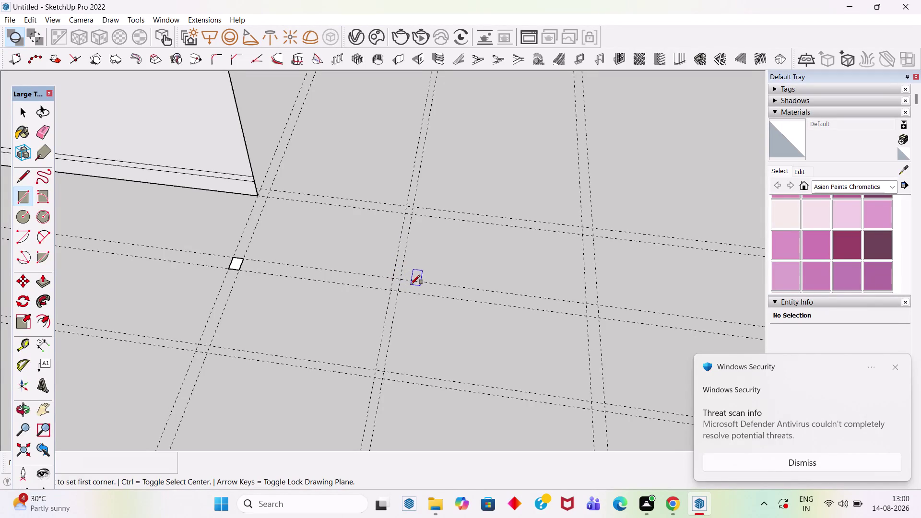
Draw three connected thin rectangles: across from the face corner, down, then across again.
click(262, 188)
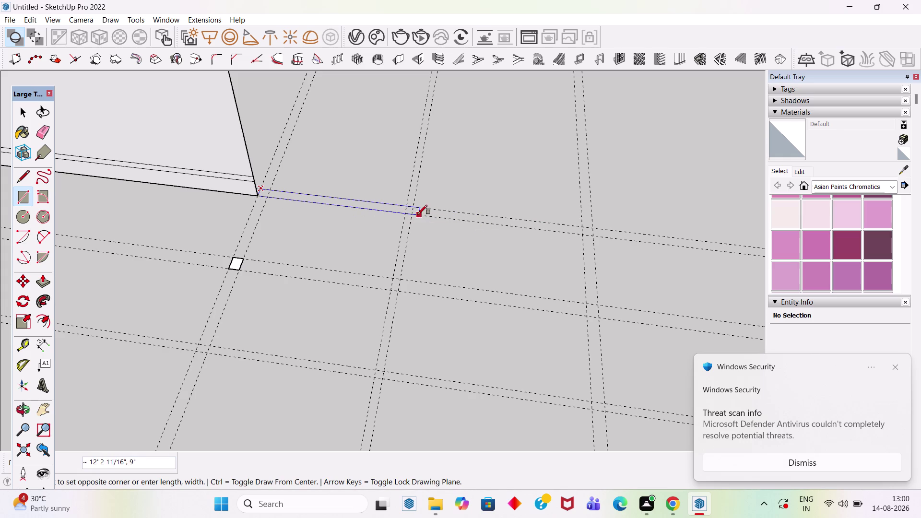
click(413, 213)
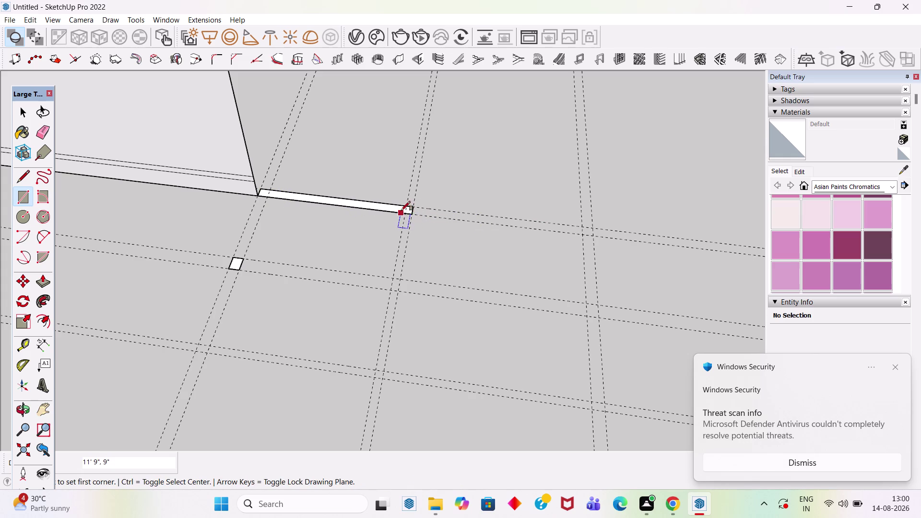
click(404, 212)
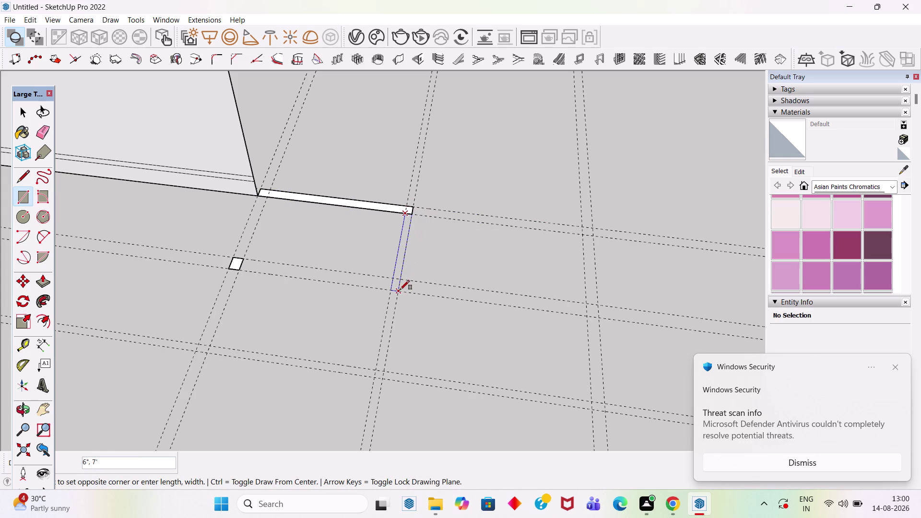
click(400, 290)
click(399, 288)
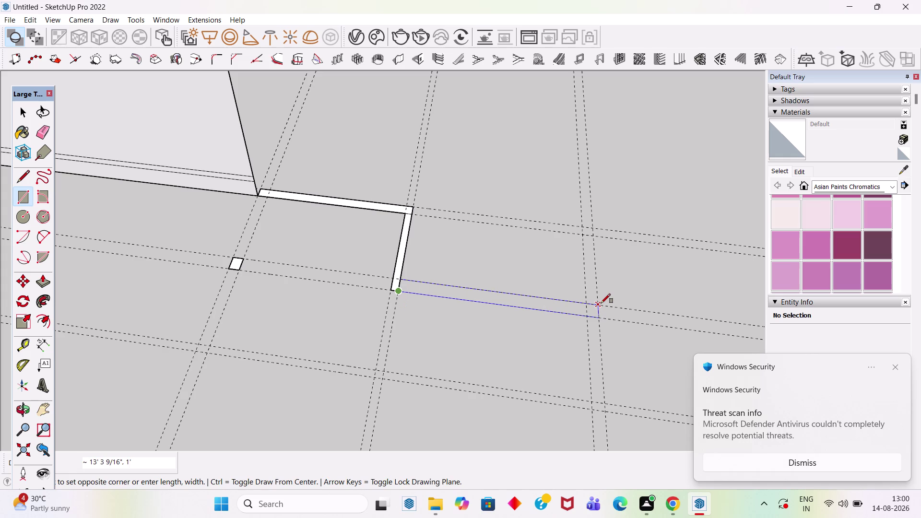
click(601, 304)
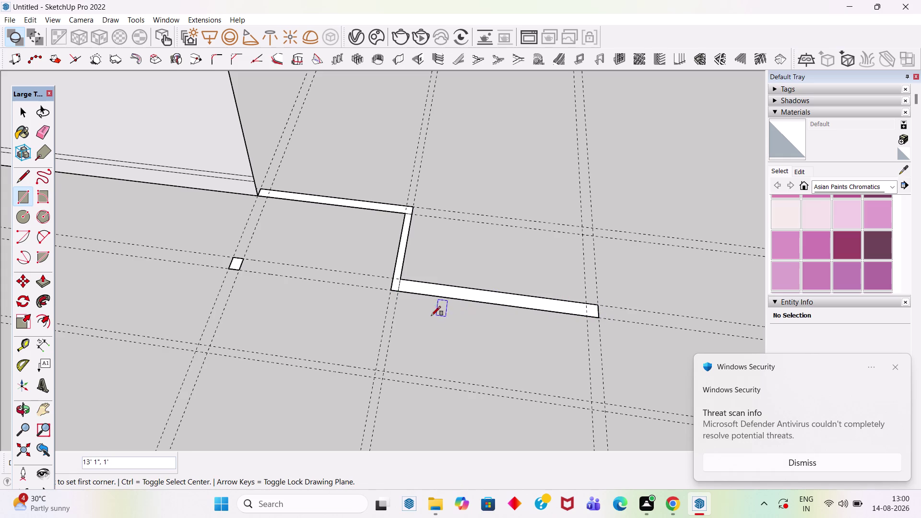
Zoom to review the stepped strips and leave the Rectangle tool.
scroll(down, 3)
scroll(down, 3)
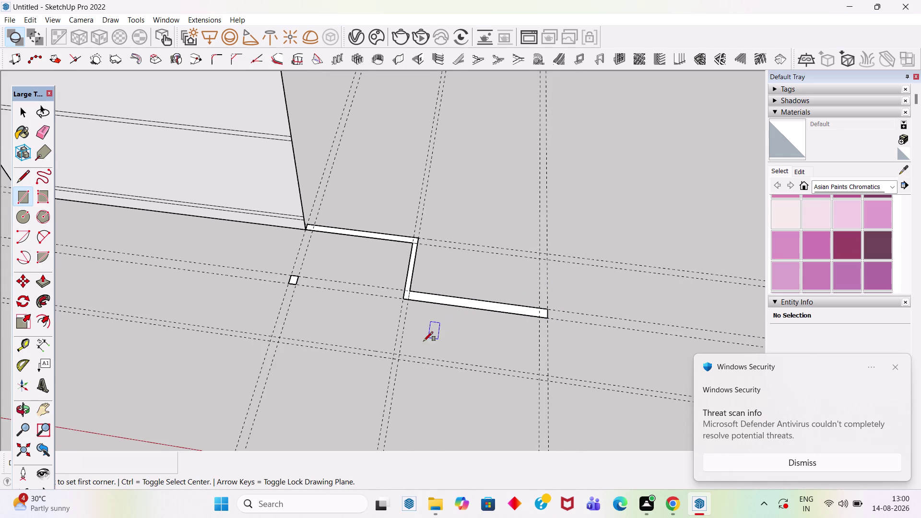
scroll(down, 3)
scroll(up, 3)
scroll(up, 3)
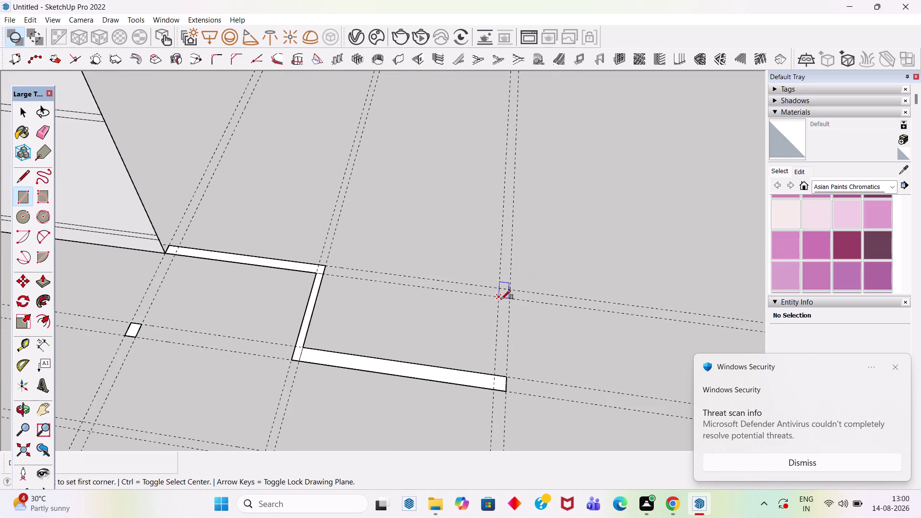
key(space)
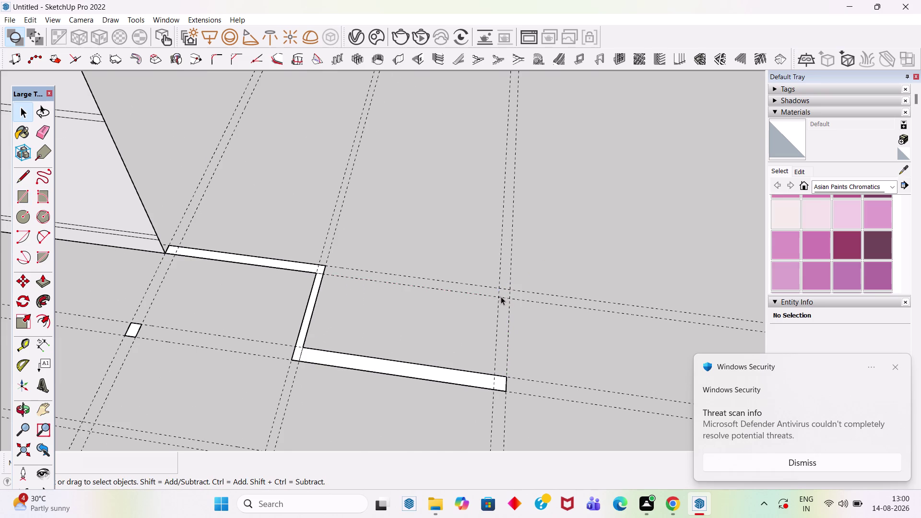
scroll(down, 3)
scroll(down, 3)
key(t)
scroll(down, 3)
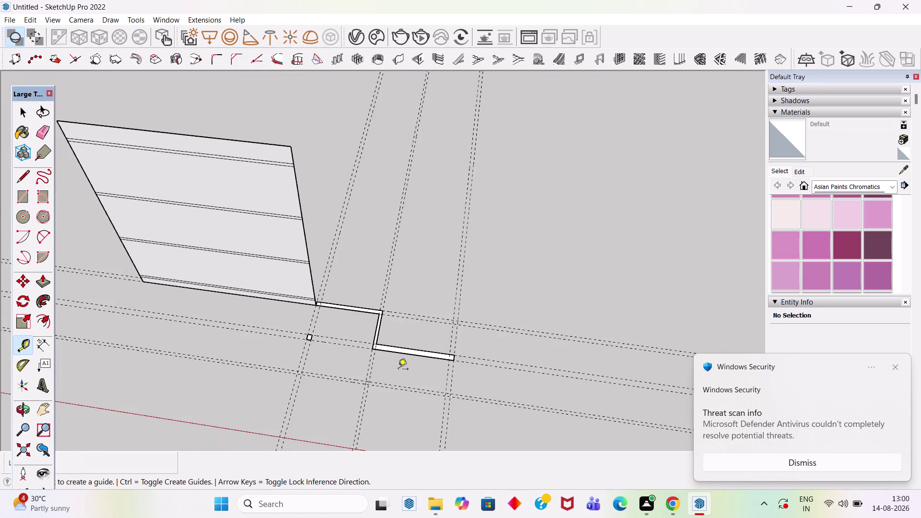
Add a guide 13' off the strip edge and another 6" beyond it.
scroll(up, 3)
drag(331, 323, 332, 318)
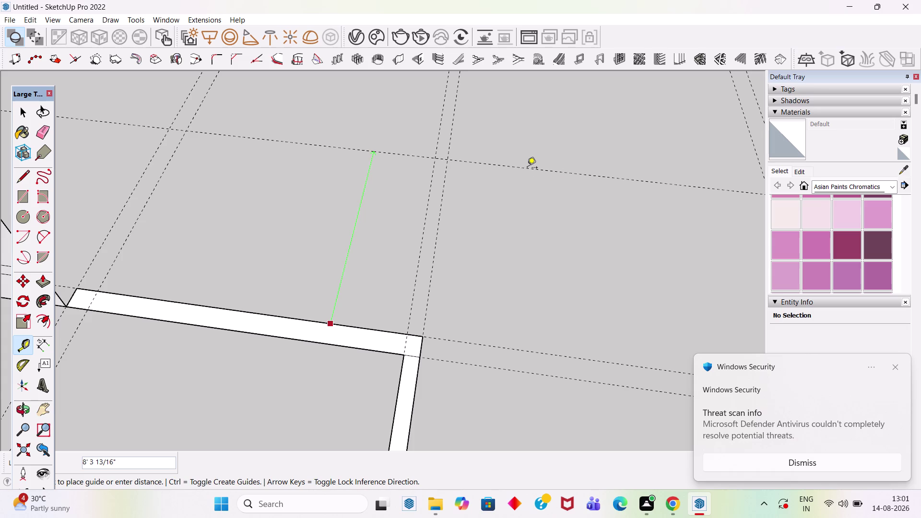
text(13')
key(Return)
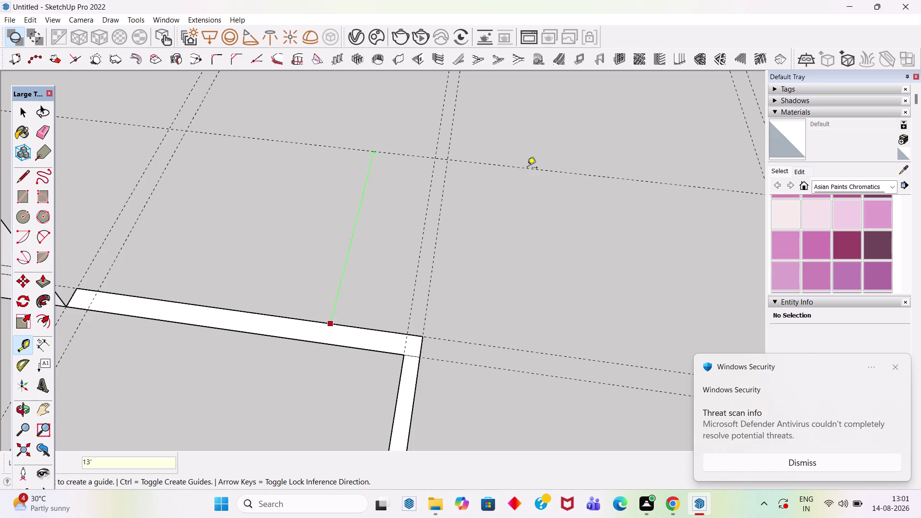
scroll(down, 3)
scroll(up, 3)
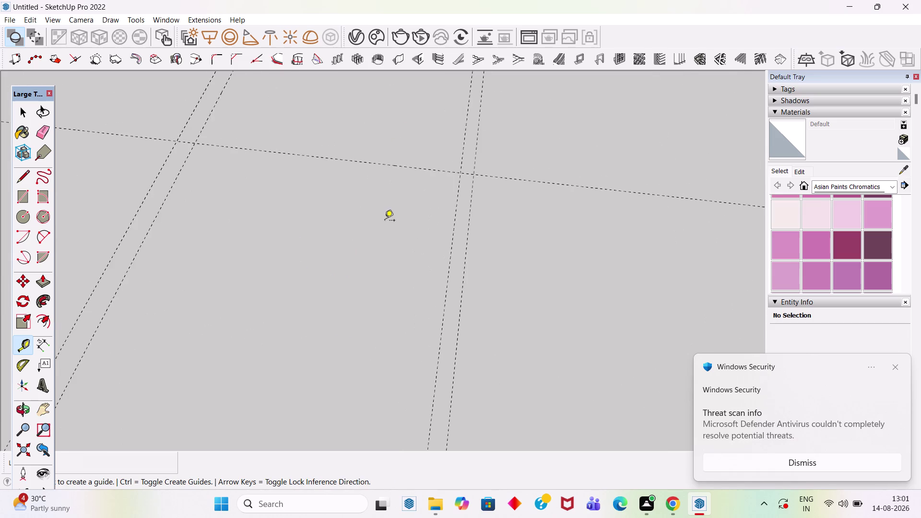
scroll(up, 3)
scroll(down, 3)
click(406, 204)
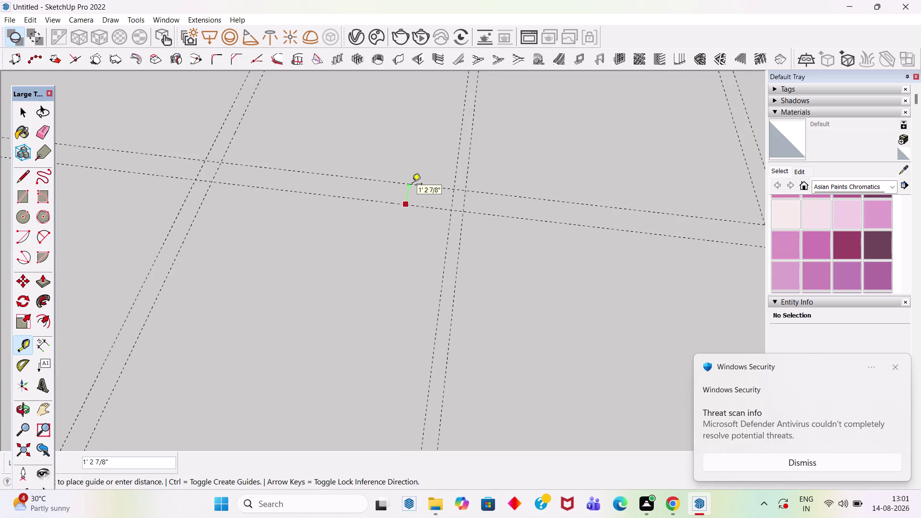
text(6")
key(Return)
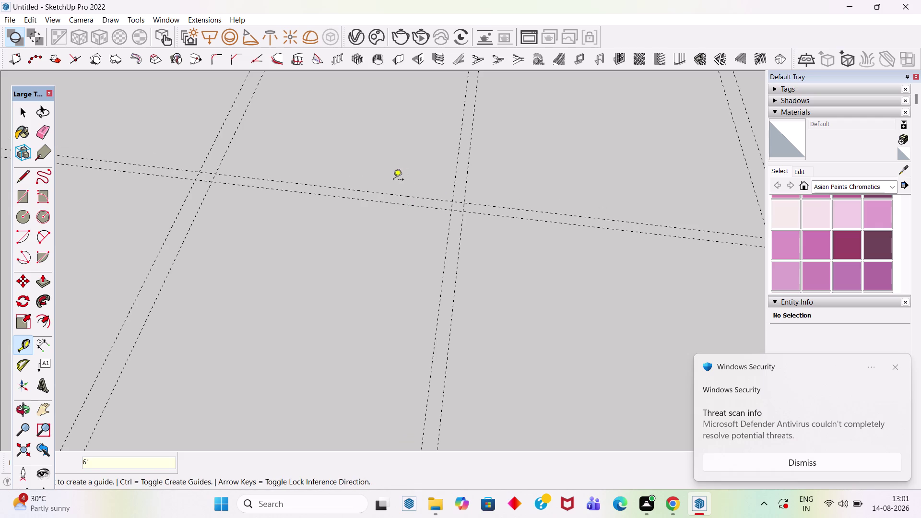
Add guides offset 10' and 9" from the existing guides.
drag(397, 195, 399, 185)
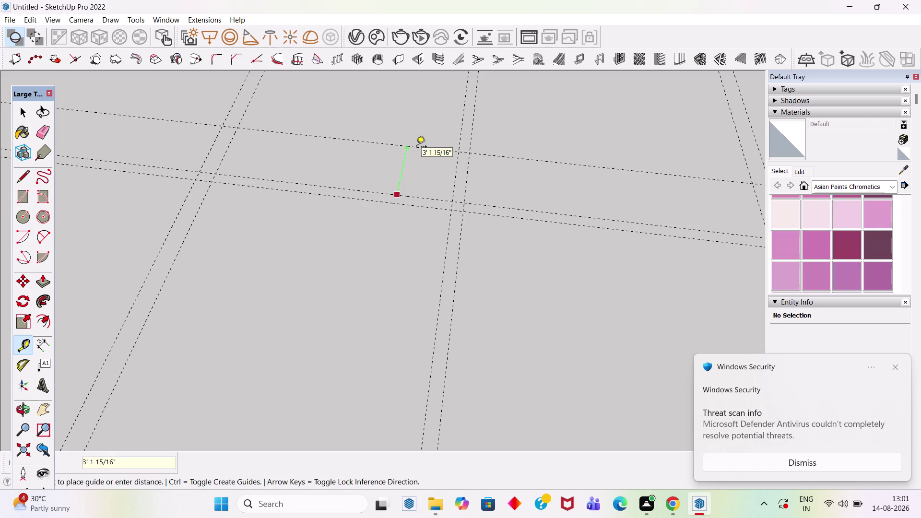
text(10')
key(Return)
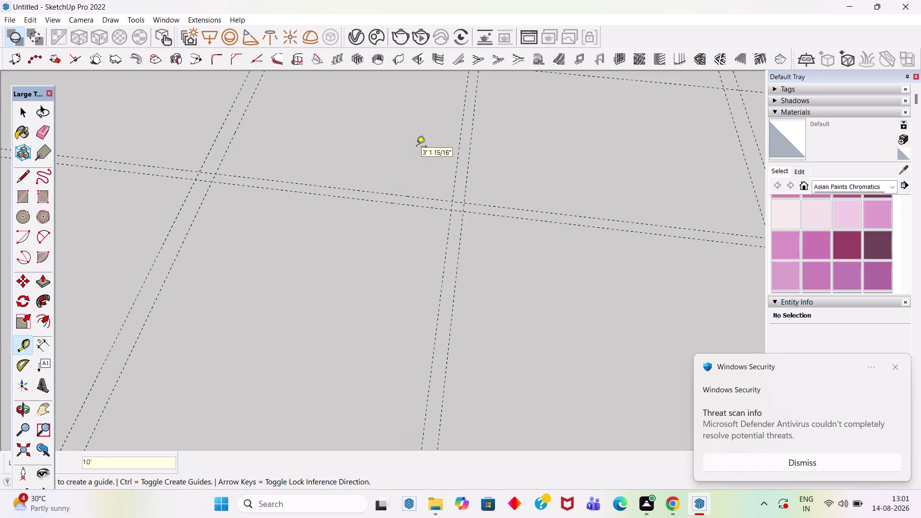
scroll(down, 3)
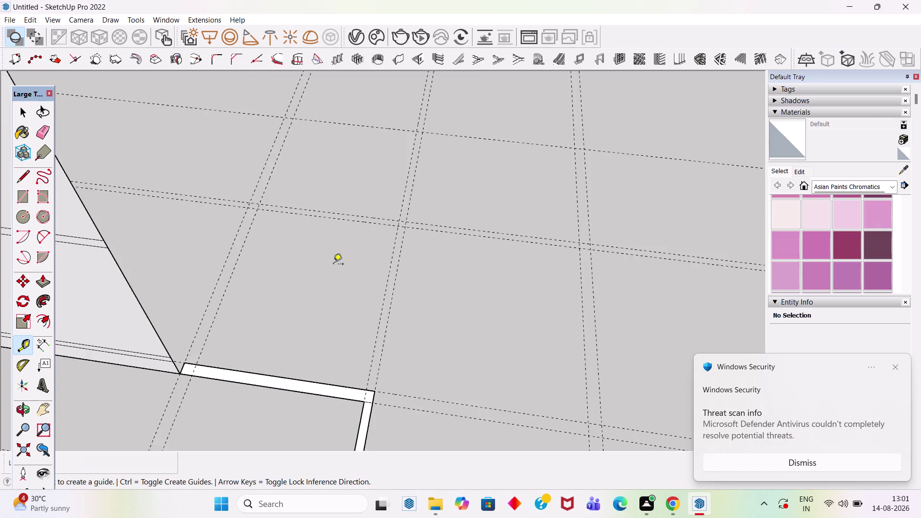
scroll(down, 3)
scroll(up, 3)
click(365, 179)
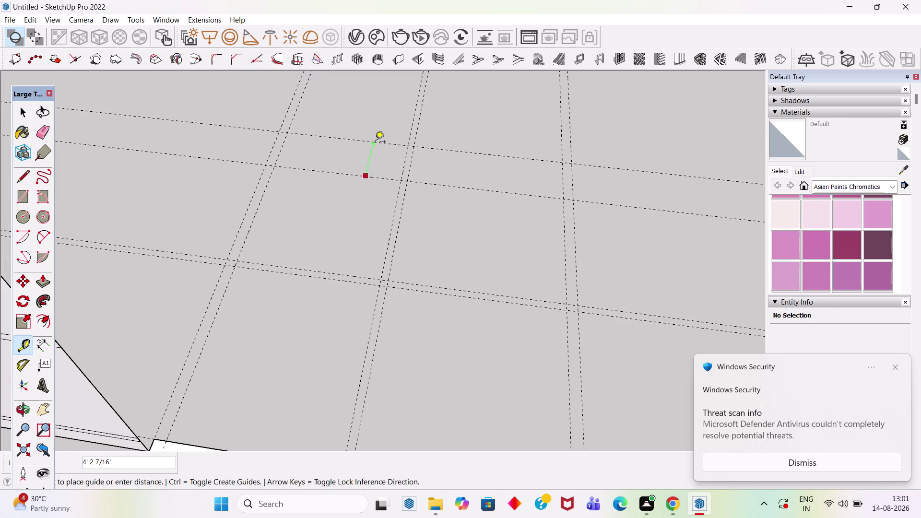
text(9")
key(Return)
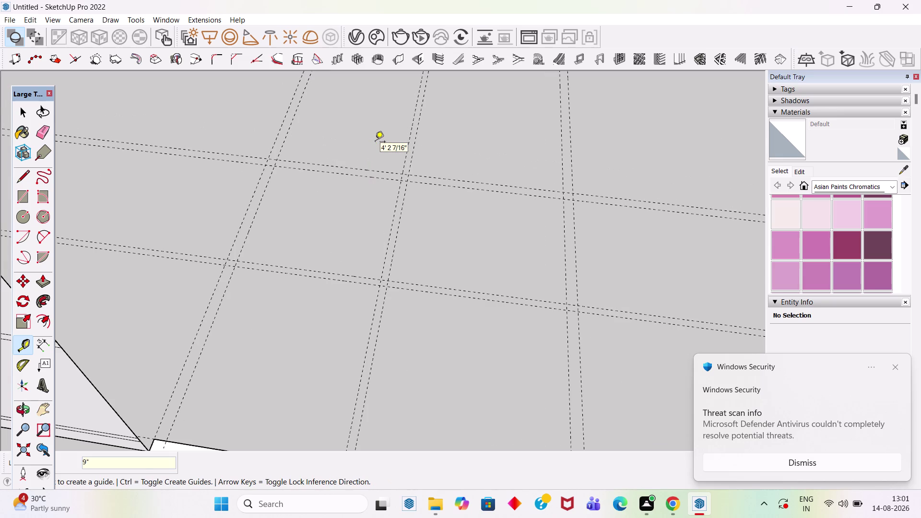
key(space)
scroll(down, 3)
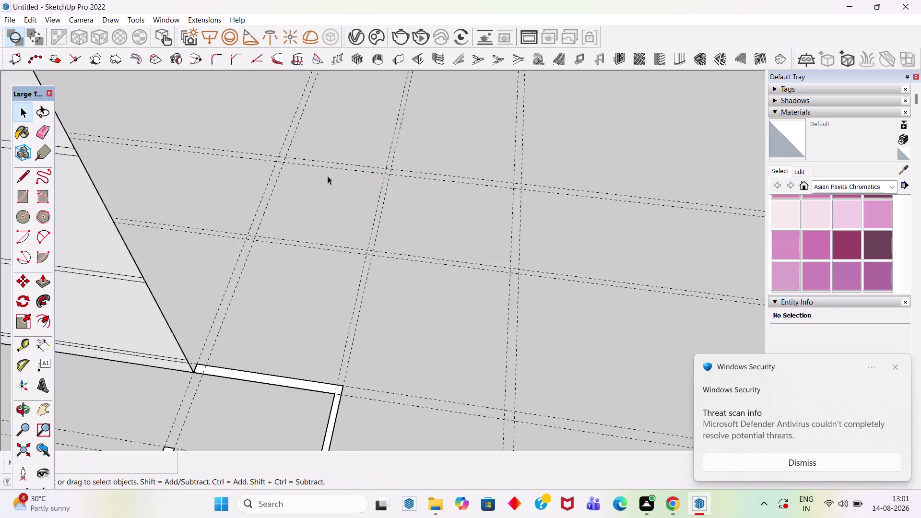
scroll(down, 3)
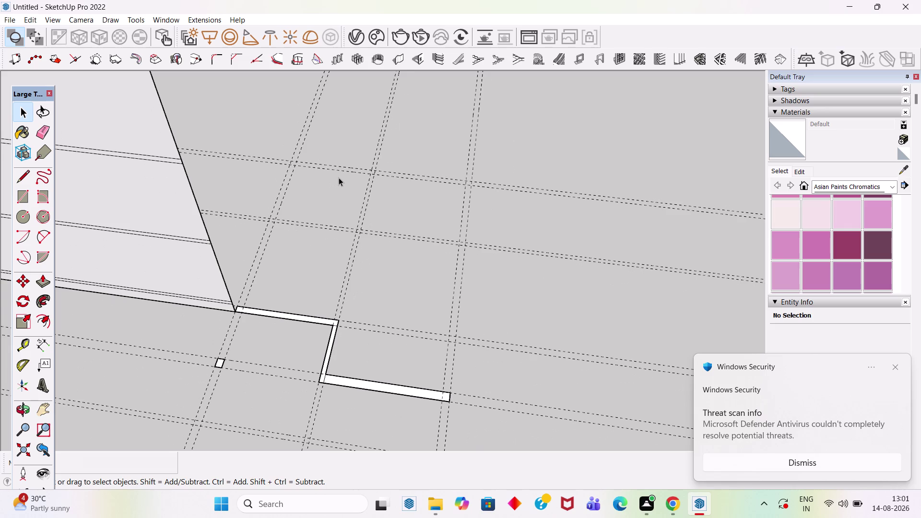
scroll(up, 3)
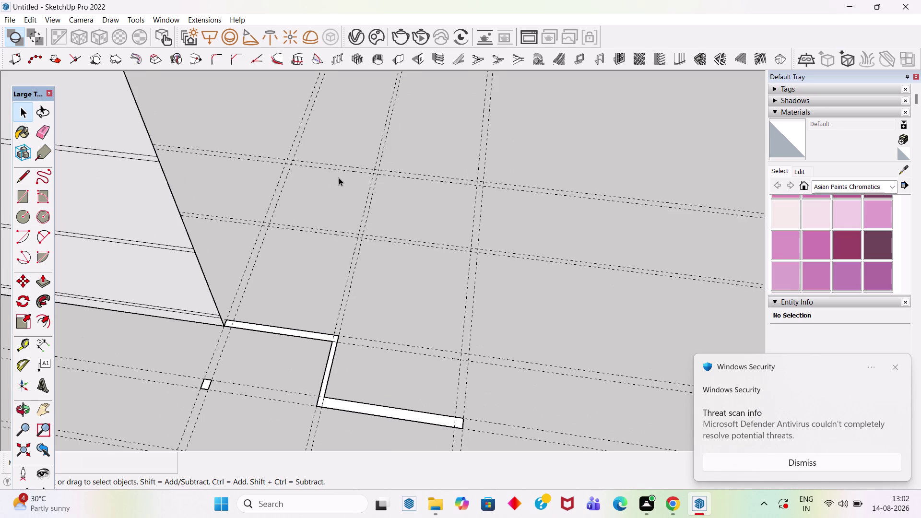
Draw the square room face on the guide grid and a face filling the gap to the wall strip.
key(r)
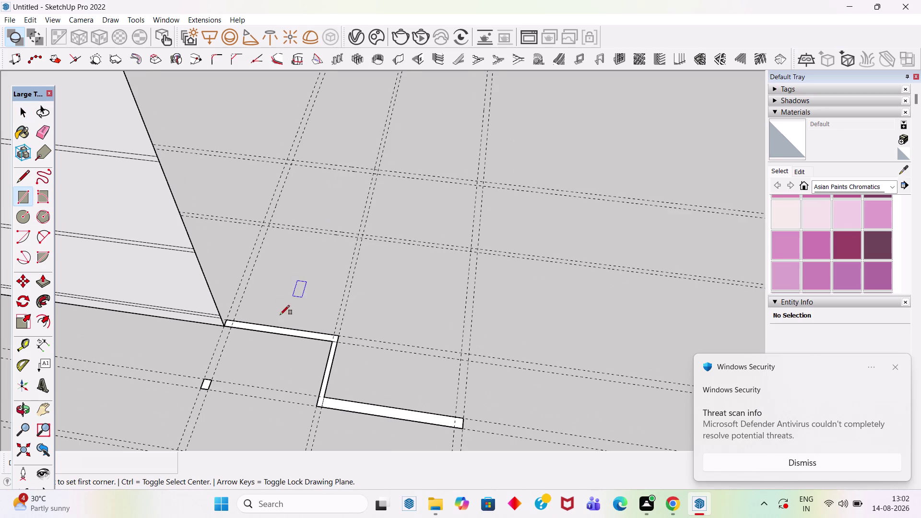
click(228, 318)
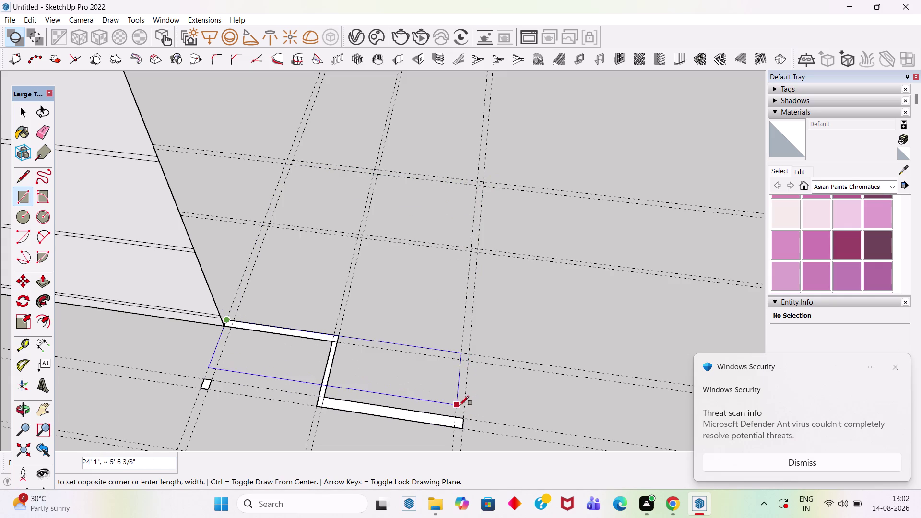
key(Escape)
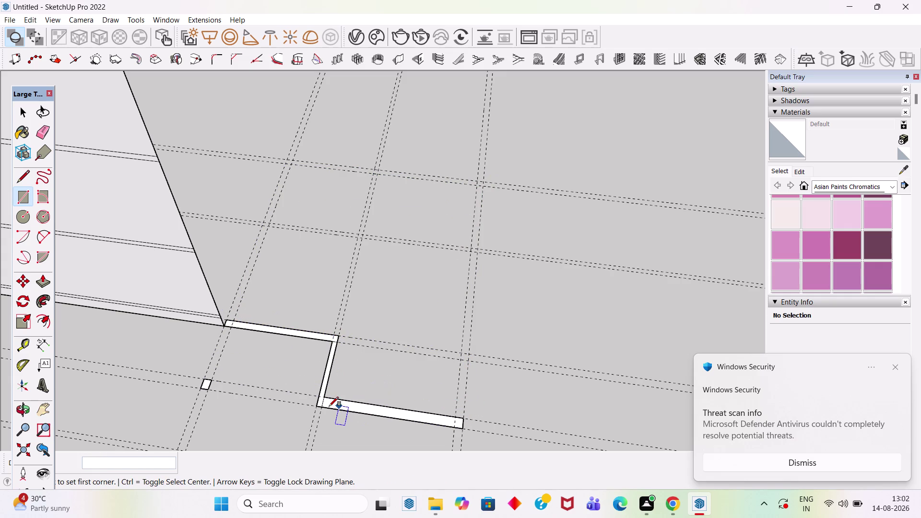
drag(319, 404, 320, 399)
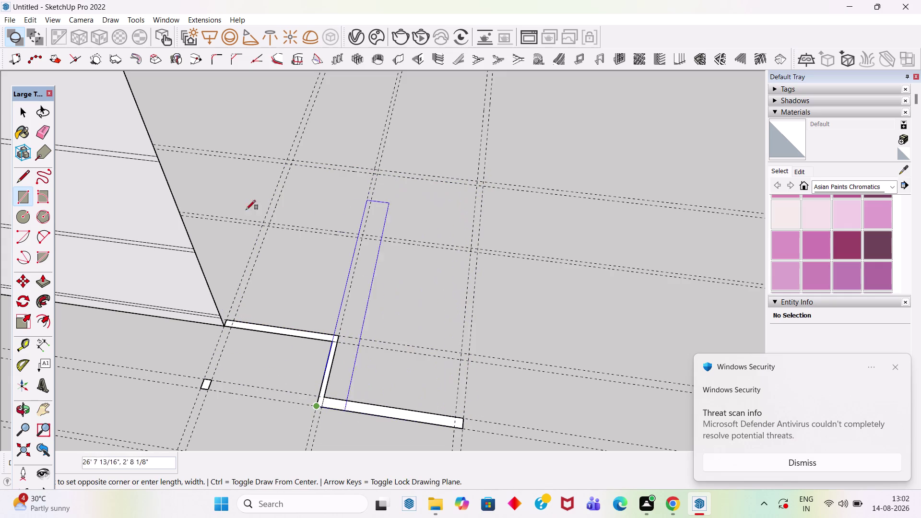
key(Escape)
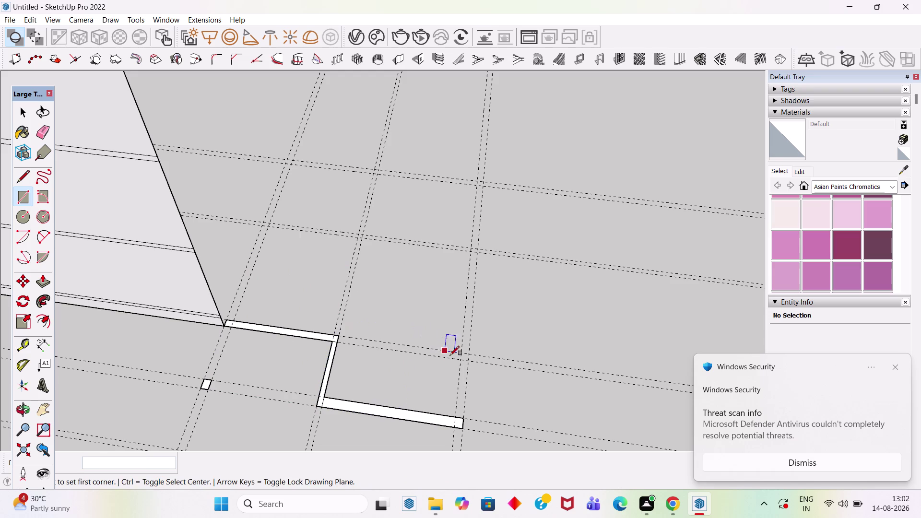
click(470, 361)
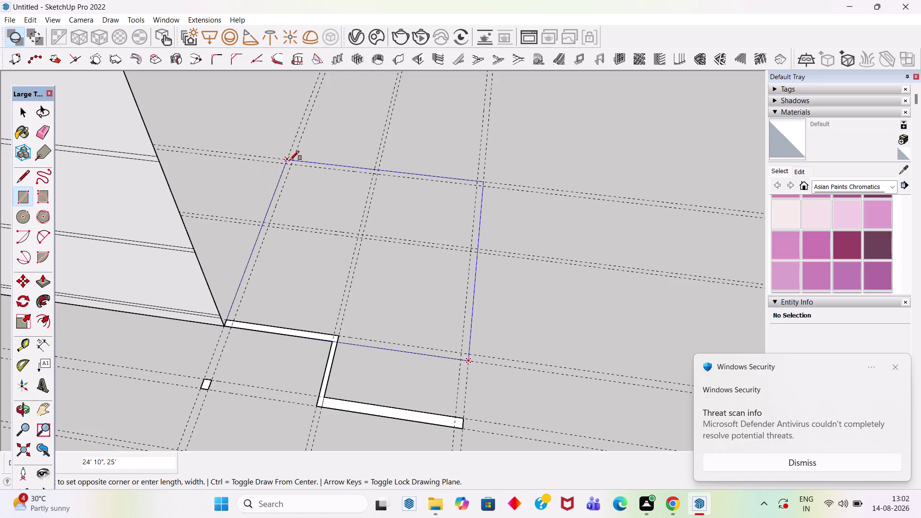
click(287, 160)
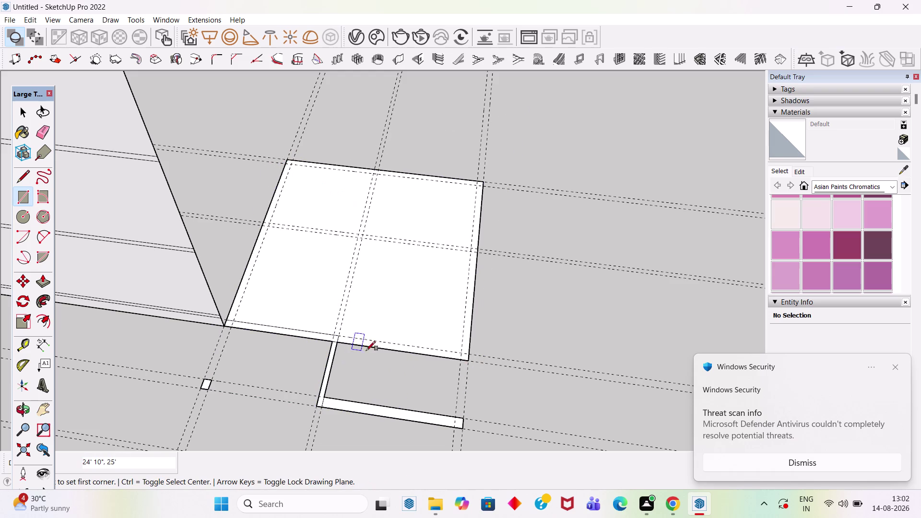
click(465, 418)
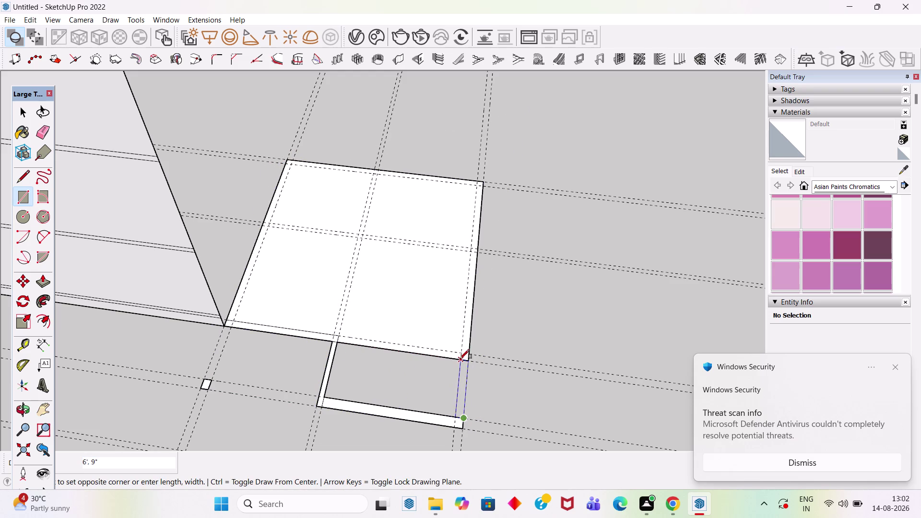
click(460, 359)
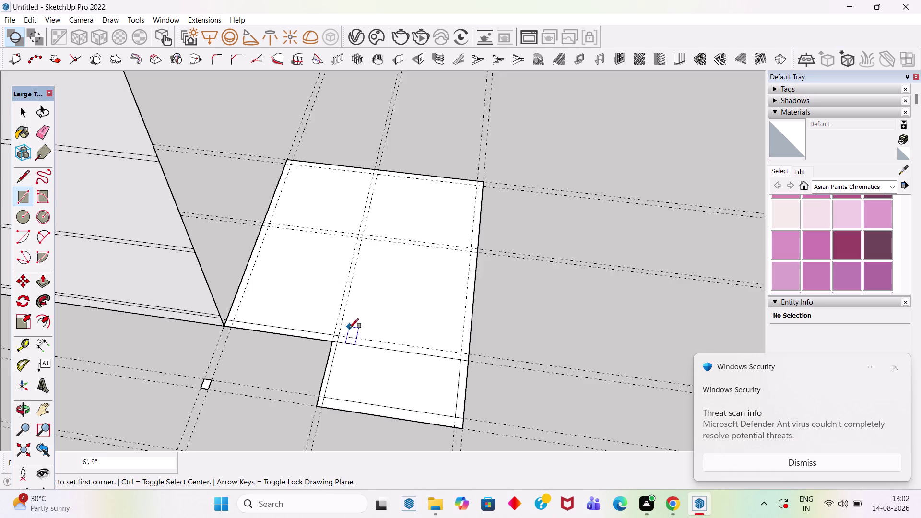
scroll(up, 3)
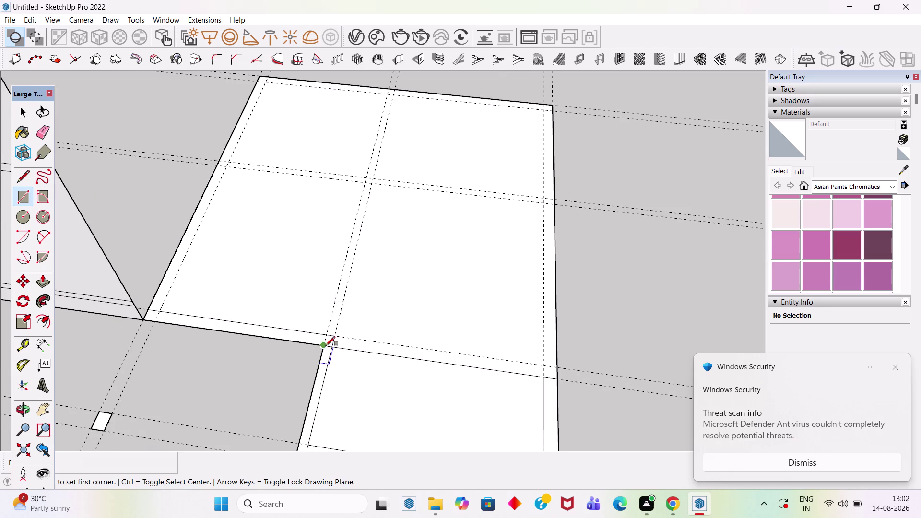
Draw the thin partition rectangle from the room's lower edge to its top edge, then inspect it.
click(323, 346)
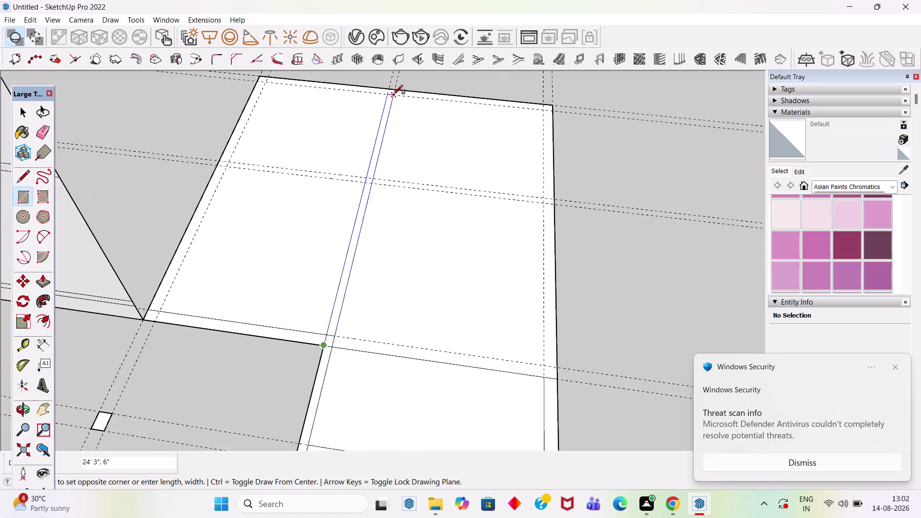
click(395, 89)
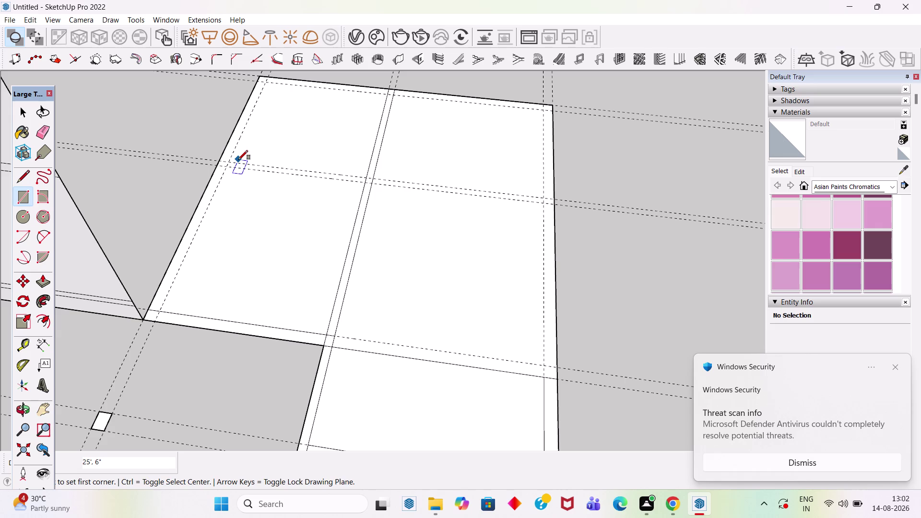
scroll(down, 3)
scroll(up, 3)
middle_drag(404, 170, 406, 223)
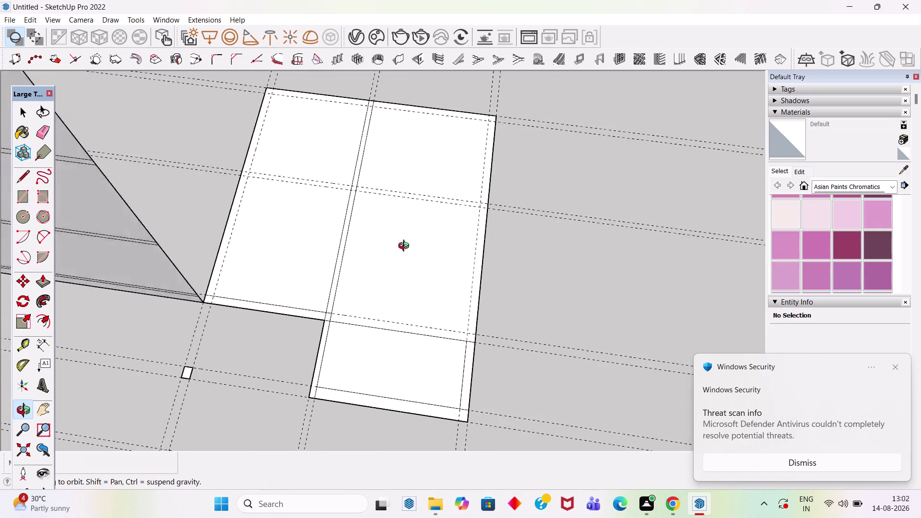
middle_drag(406, 223, 407, 257)
scroll(up, 3)
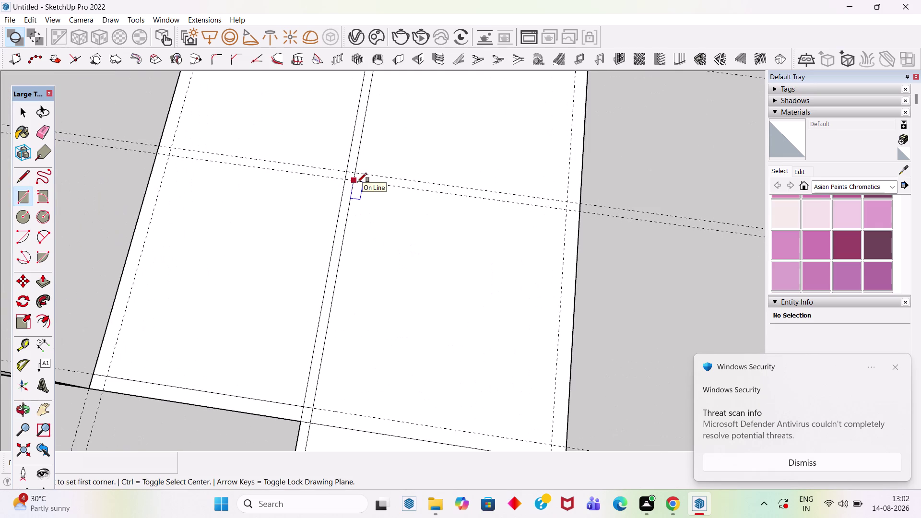
scroll(down, 3)
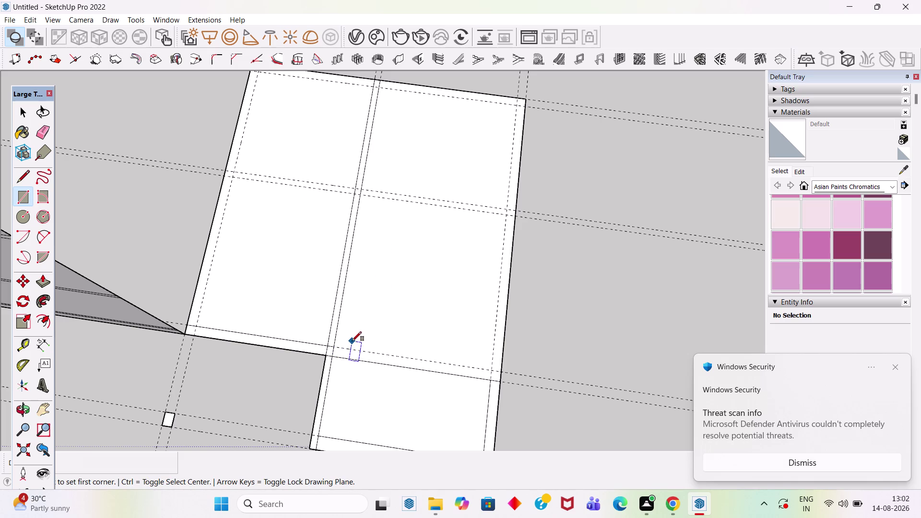
Erase the two leftover edge segments crossing the lower room.
key(space)
key(space)
scroll(down, 3)
scroll(up, 3)
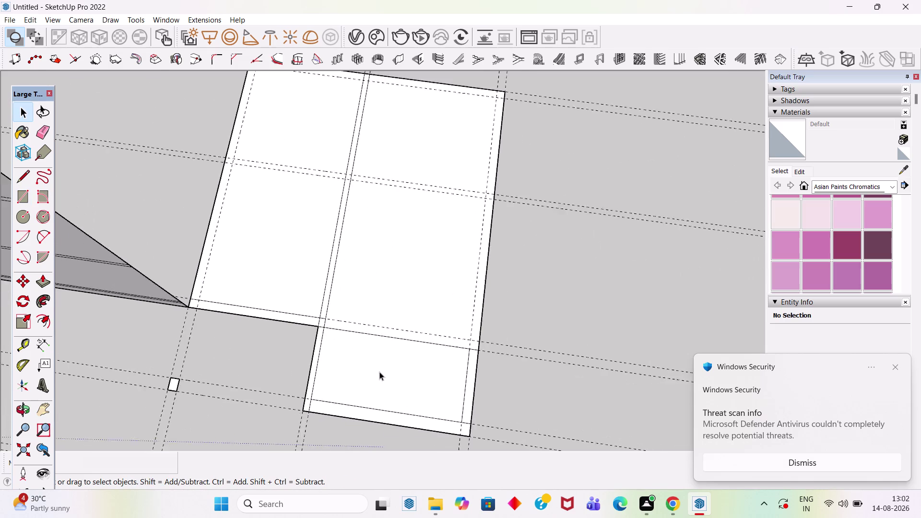
scroll(up, 3)
key(e)
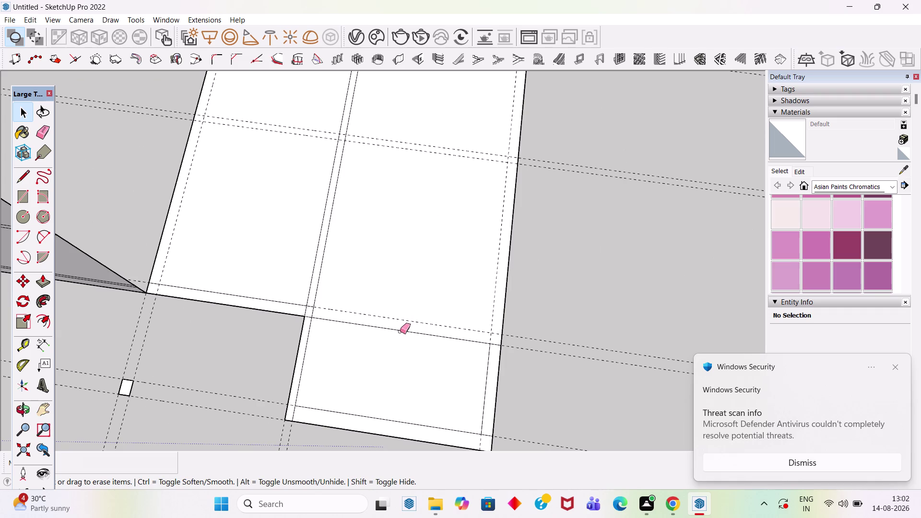
click(400, 331)
click(400, 320)
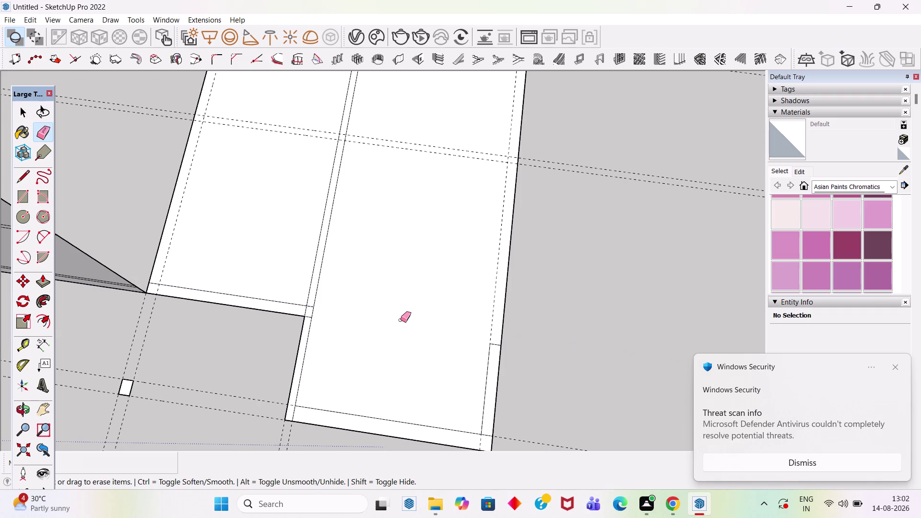
key(space)
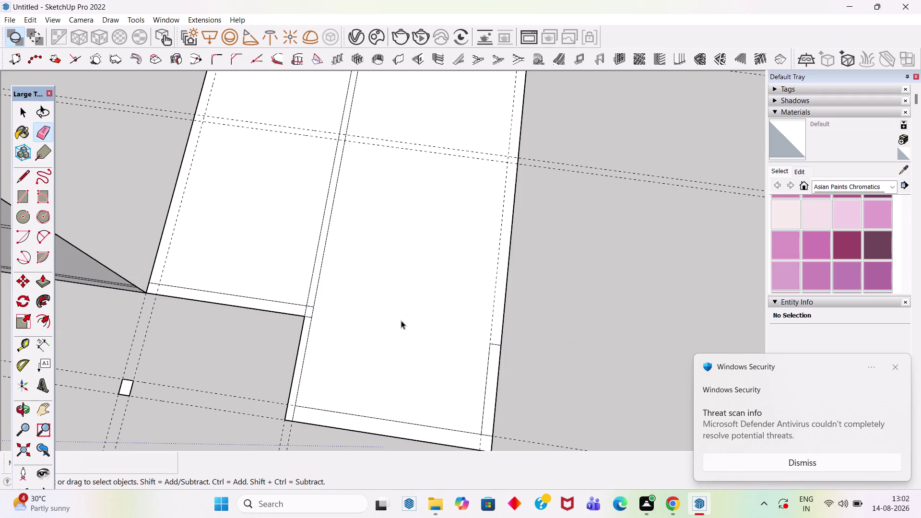
key(t)
drag(376, 417, 379, 409)
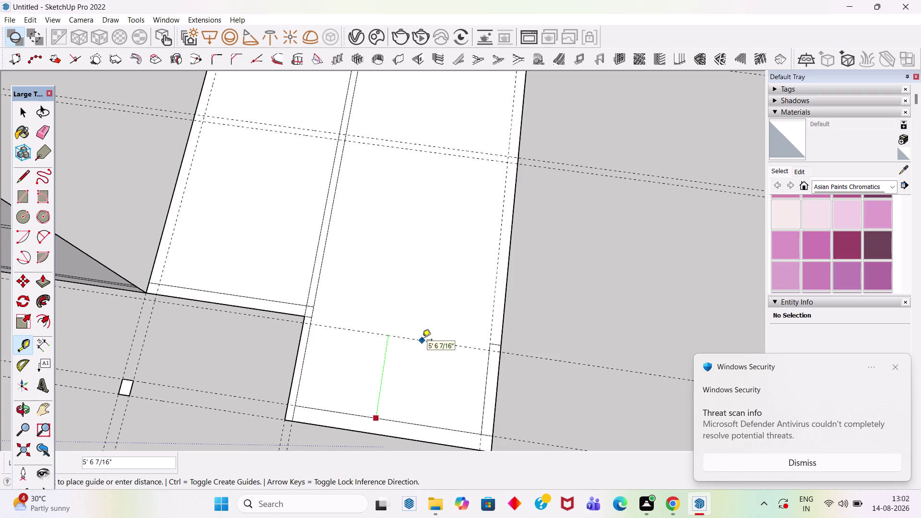
Place guides 10' above the lower edge, then 6" and 3'9" beyond it.
text(10)
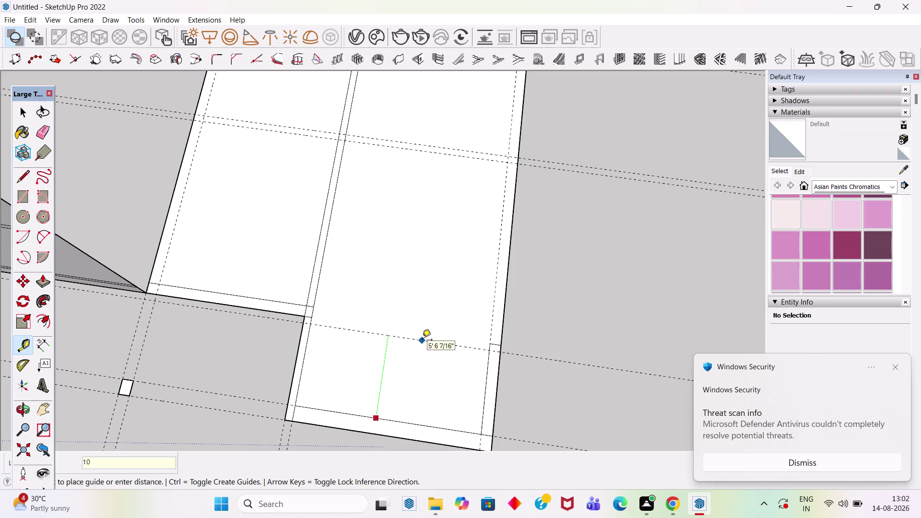
text(')
key(Return)
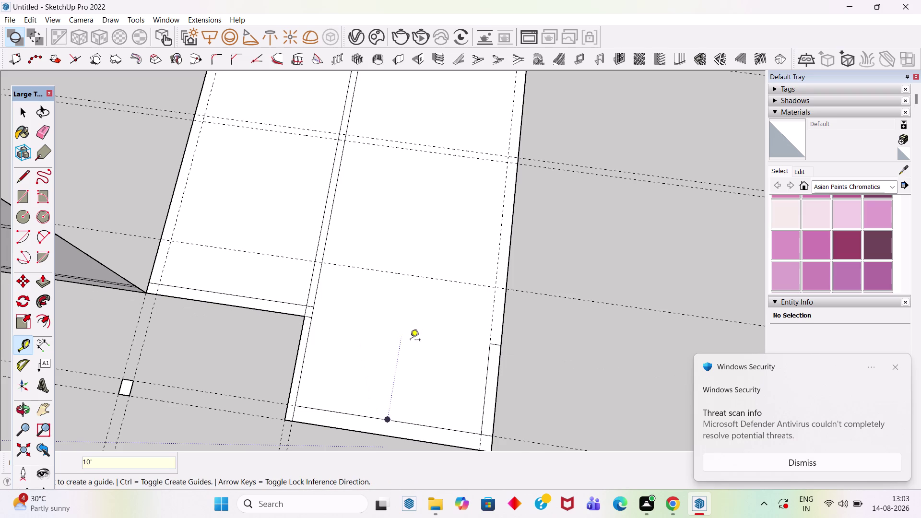
scroll(up, 3)
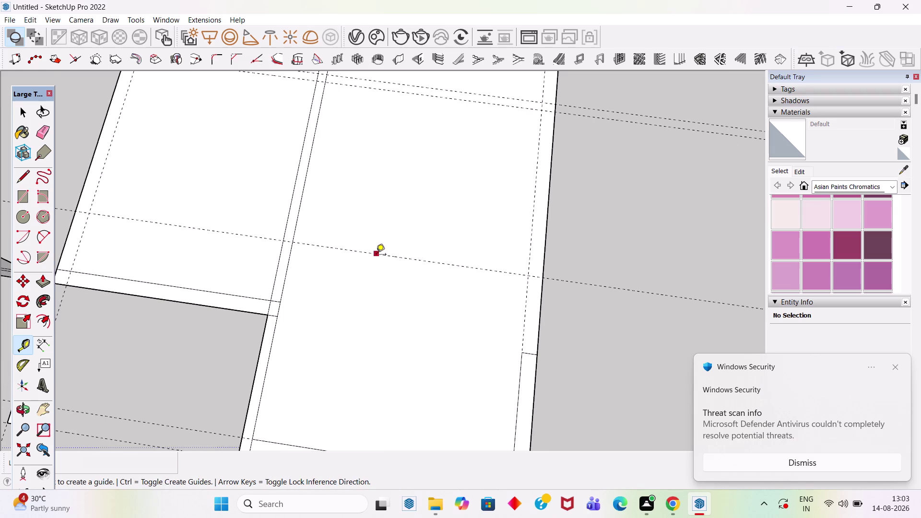
click(376, 255)
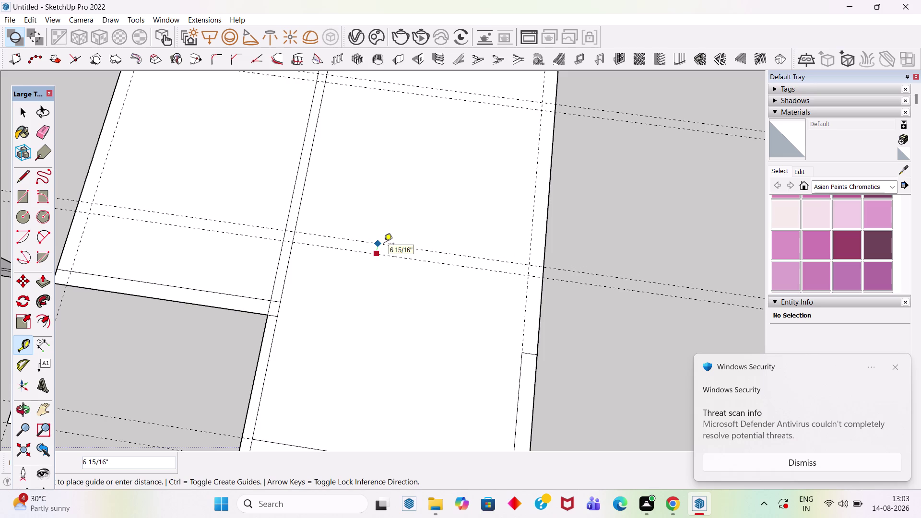
text(6")
key(Return)
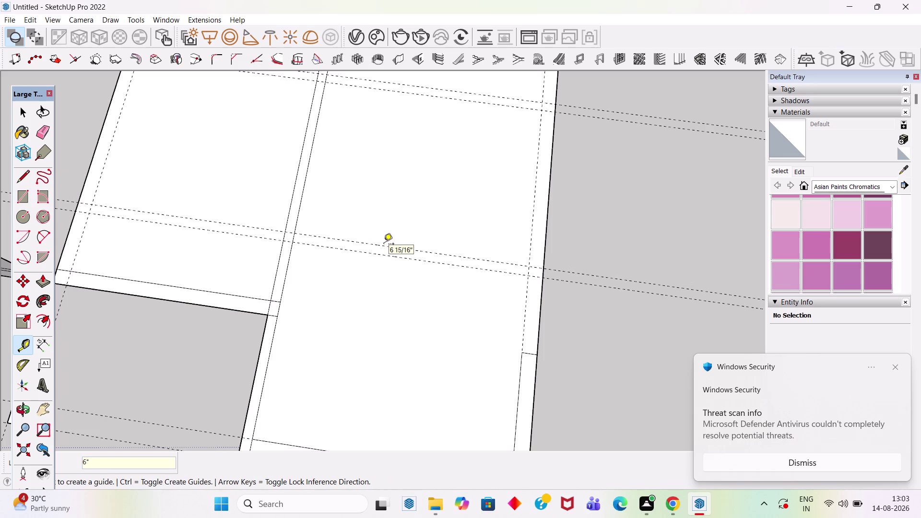
scroll(down, 3)
scroll(up, 3)
scroll(up, 3)
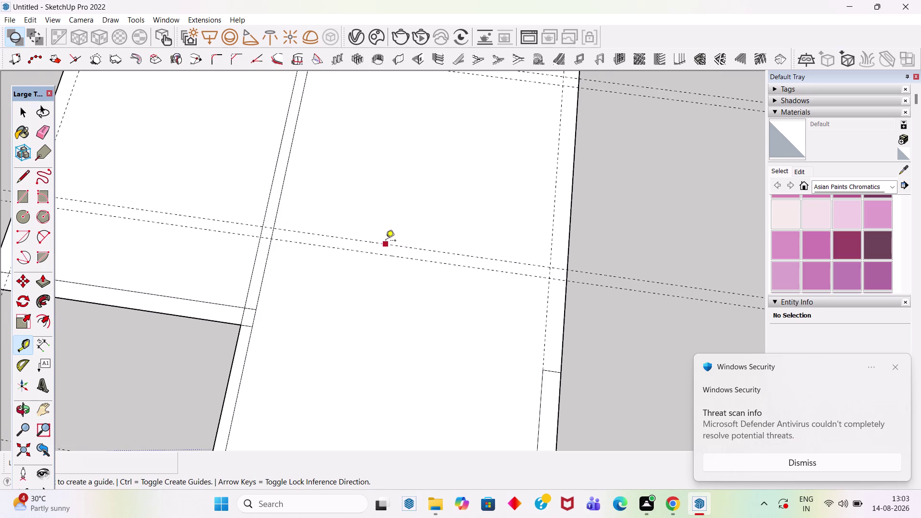
click(386, 241)
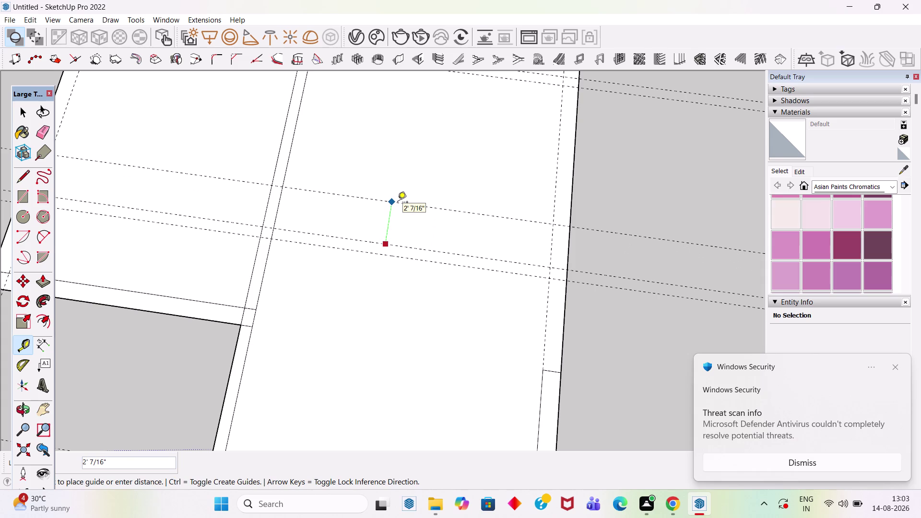
text(3')
text(9")
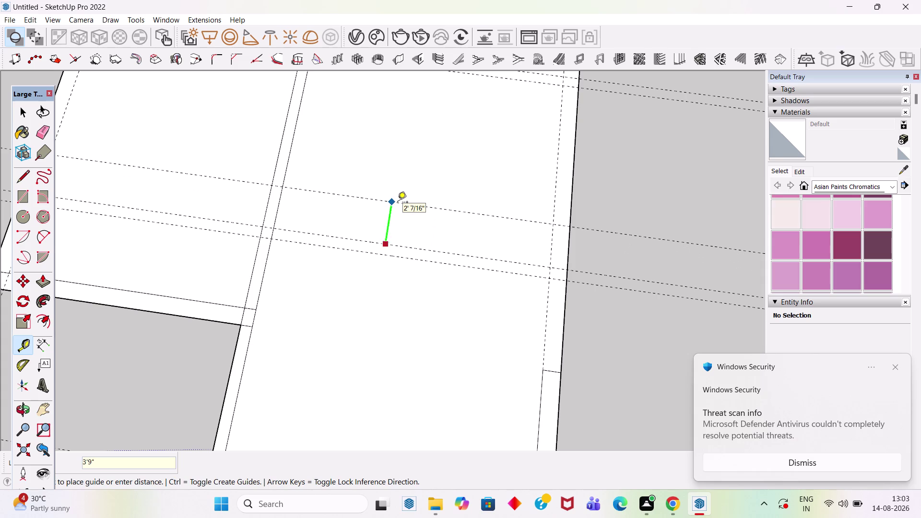
key(Return)
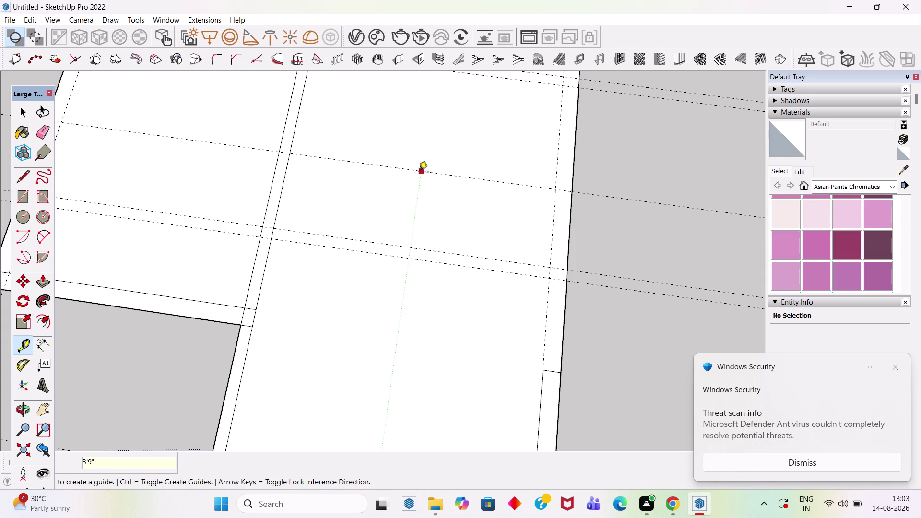
Add two more guides at 4" and 9' offsets.
click(401, 167)
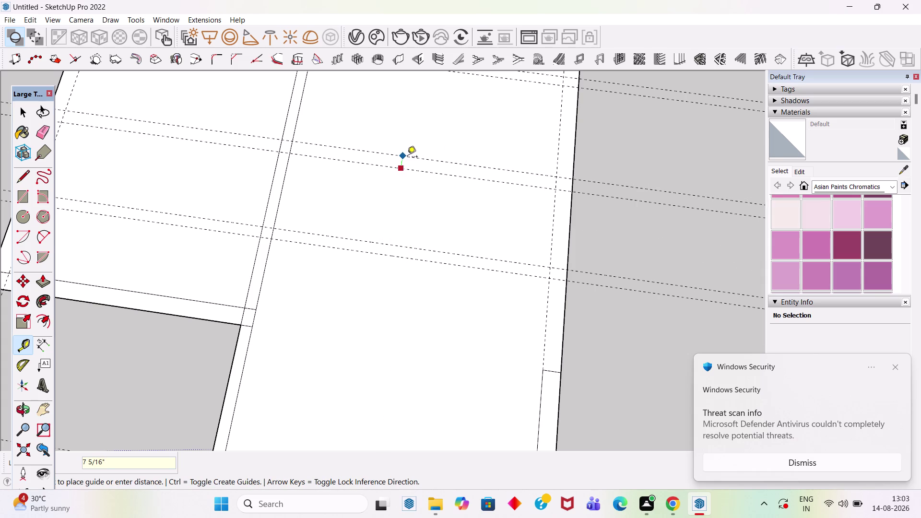
text(4")
key(Return)
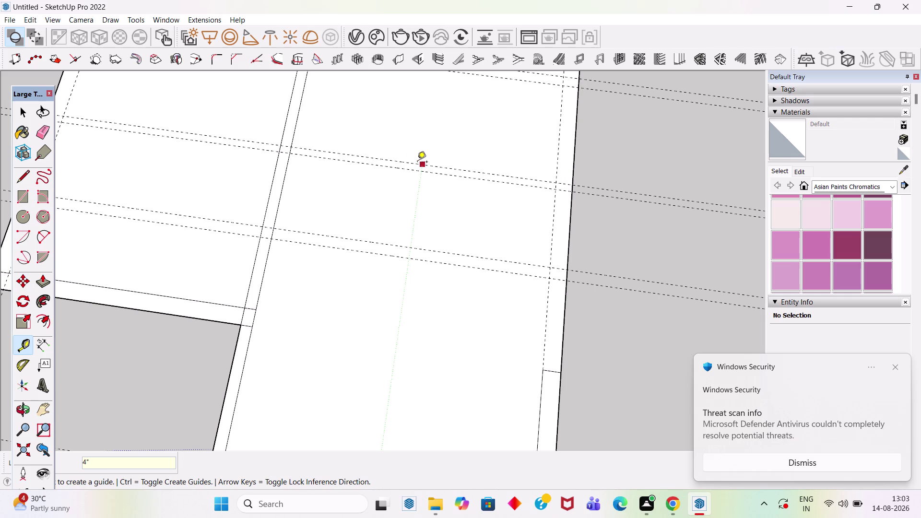
click(413, 163)
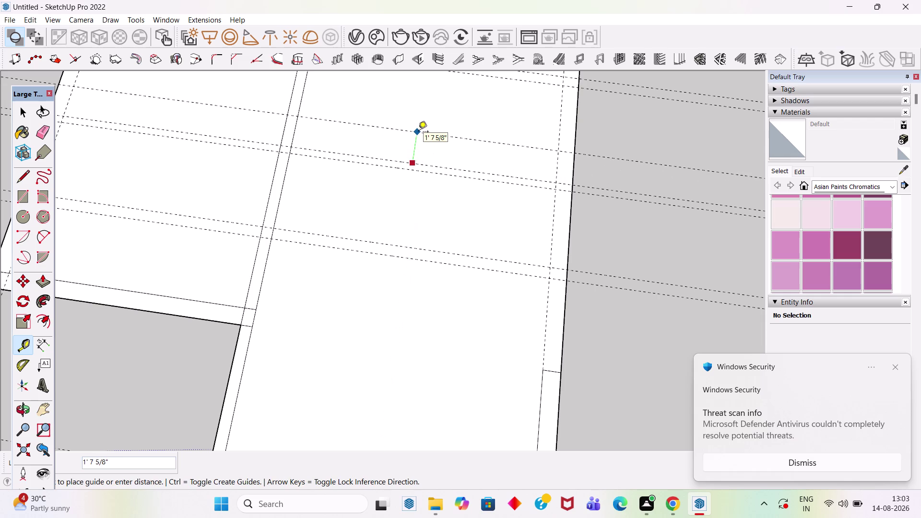
text(9')
key(Return)
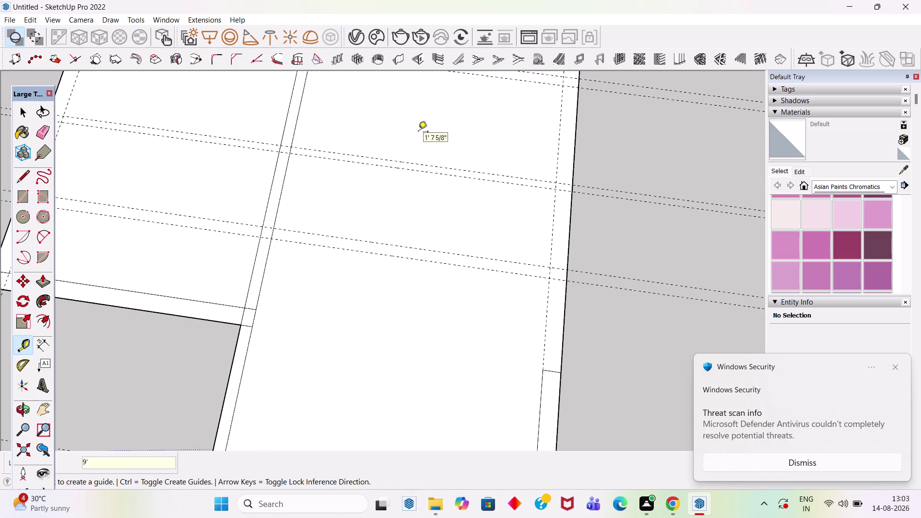
scroll(down, 3)
scroll(up, 3)
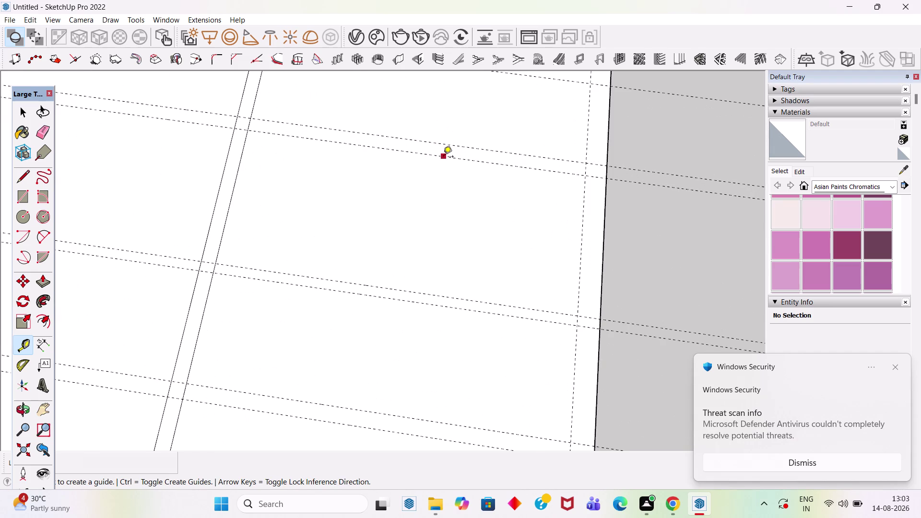
key(space)
key(space)
key(space)
scroll(down, 3)
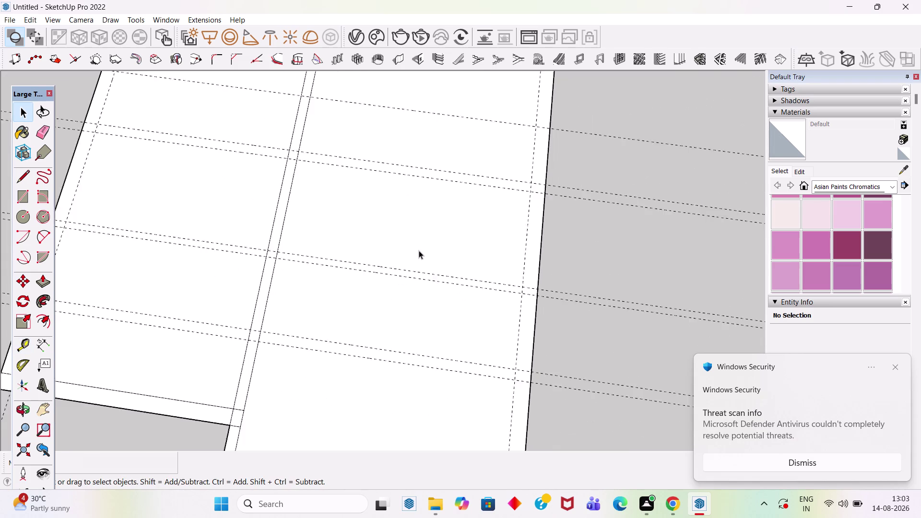
Erase the extra parallel guides across the right room with the Eraser, in two passes.
scroll(down, 3)
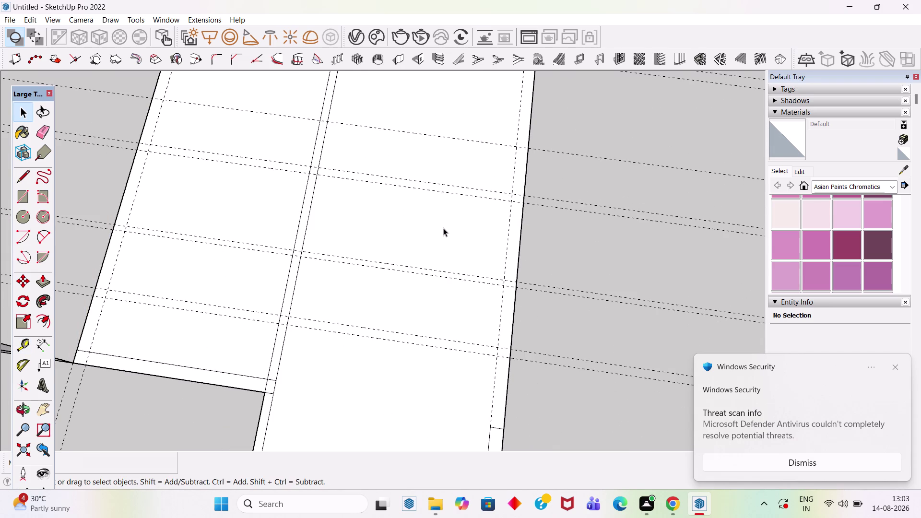
key(e)
drag(399, 174, 402, 193)
drag(441, 125, 440, 147)
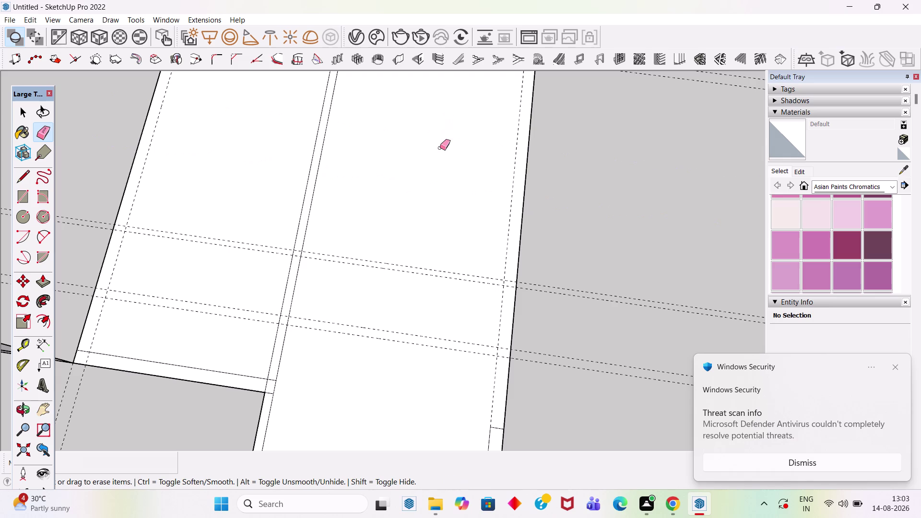
key(space)
scroll(up, 3)
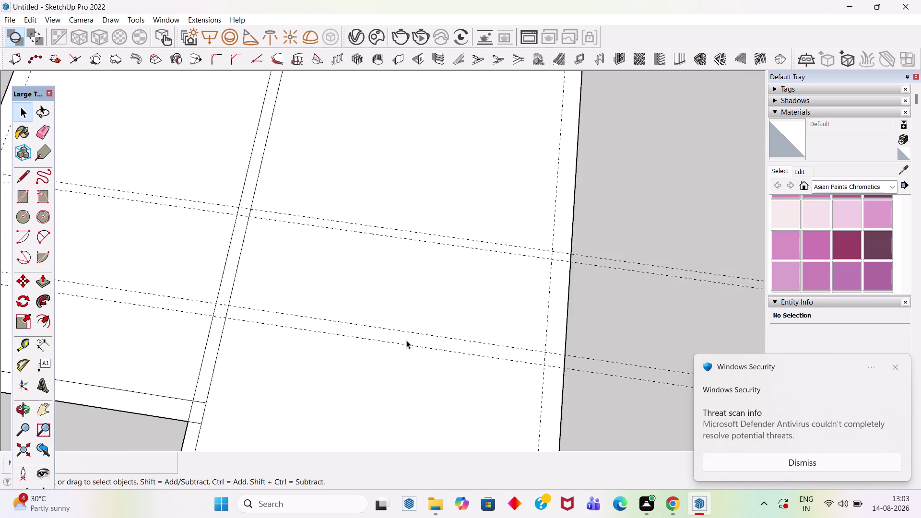
scroll(down, 3)
scroll(up, 3)
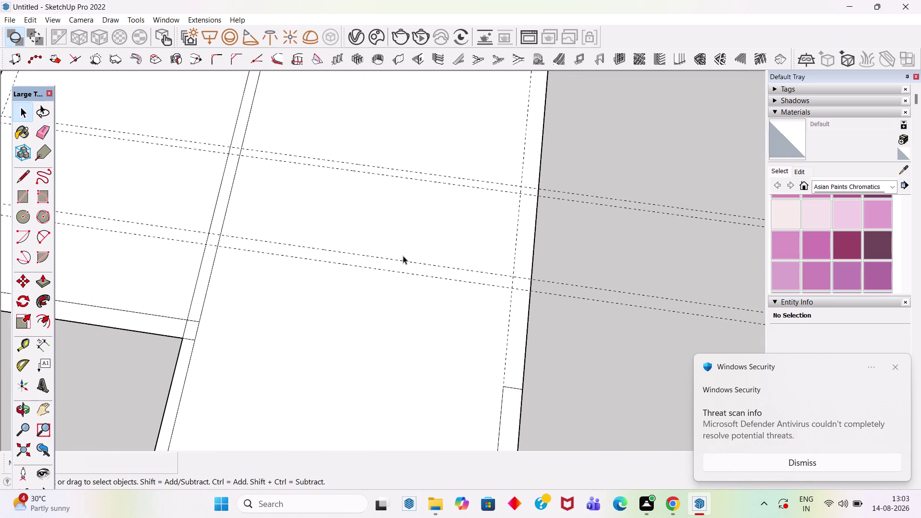
key(e)
click(403, 260)
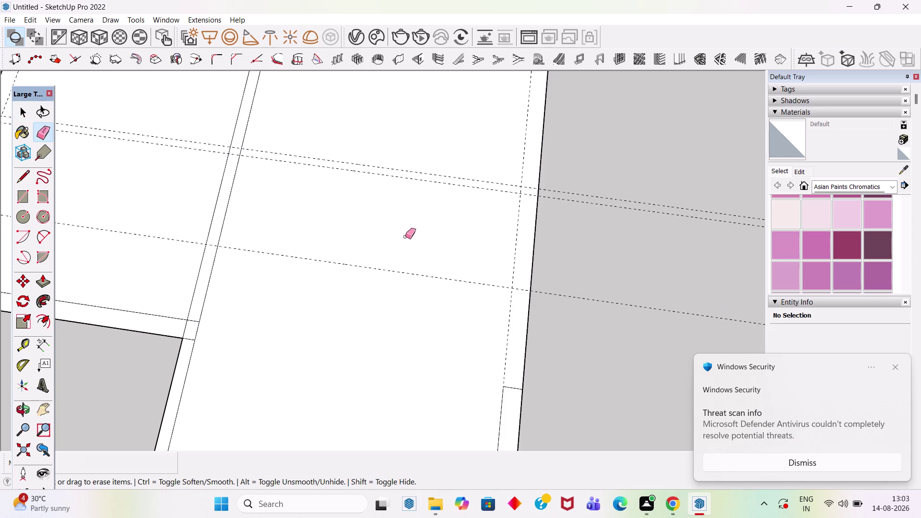
drag(425, 169, 433, 189)
key(space)
Pull parallel guides at 4" off the wall edge and 3'9" off that guide.
text(t)
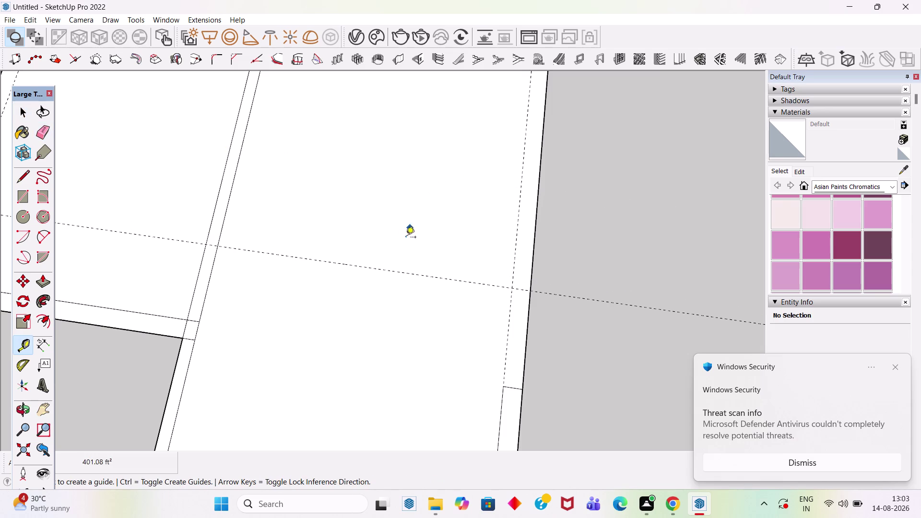
drag(404, 273, 405, 269)
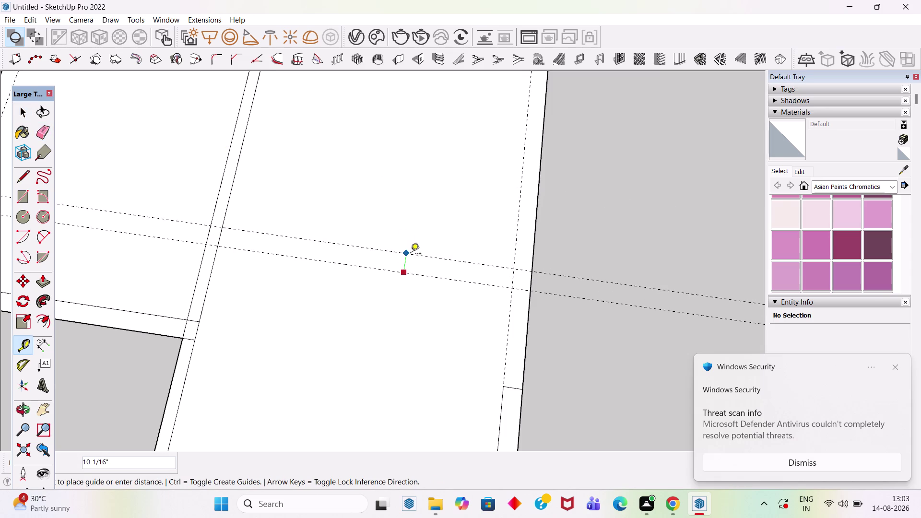
text(4")
key(Return)
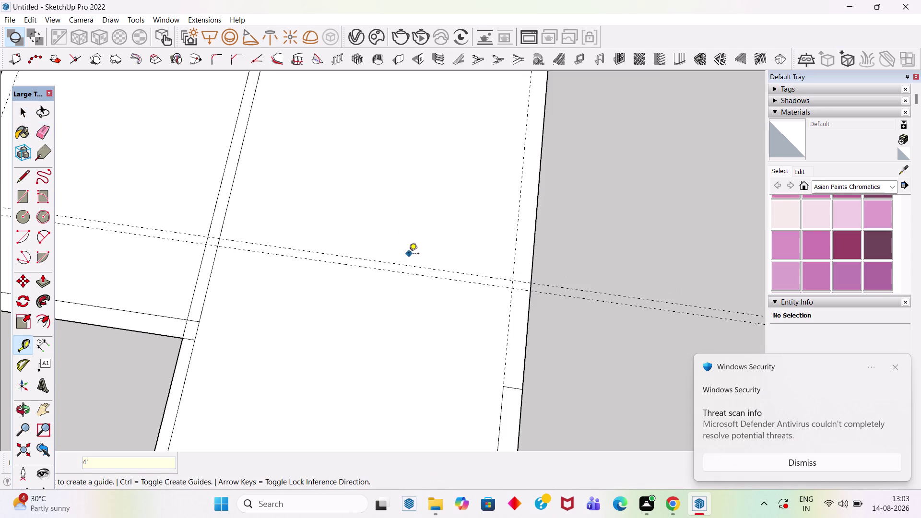
key(space)
key(t)
drag(386, 263, 390, 259)
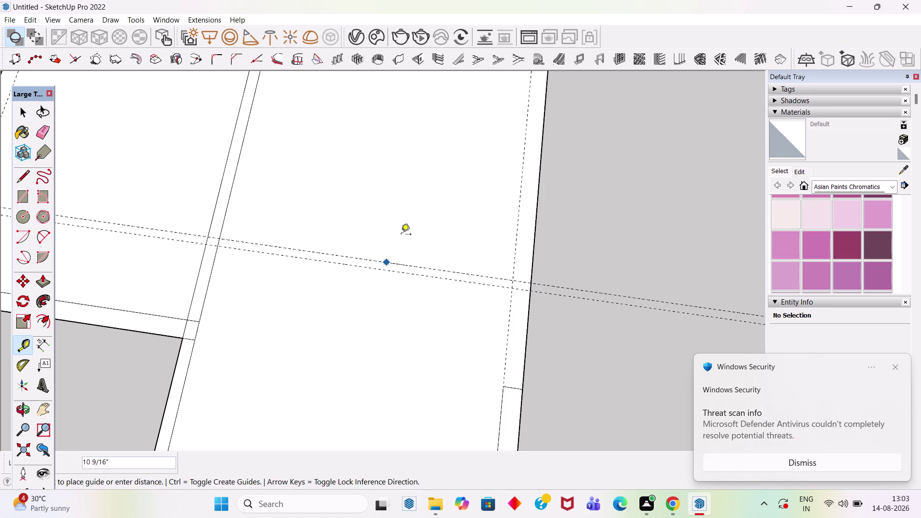
text(3')
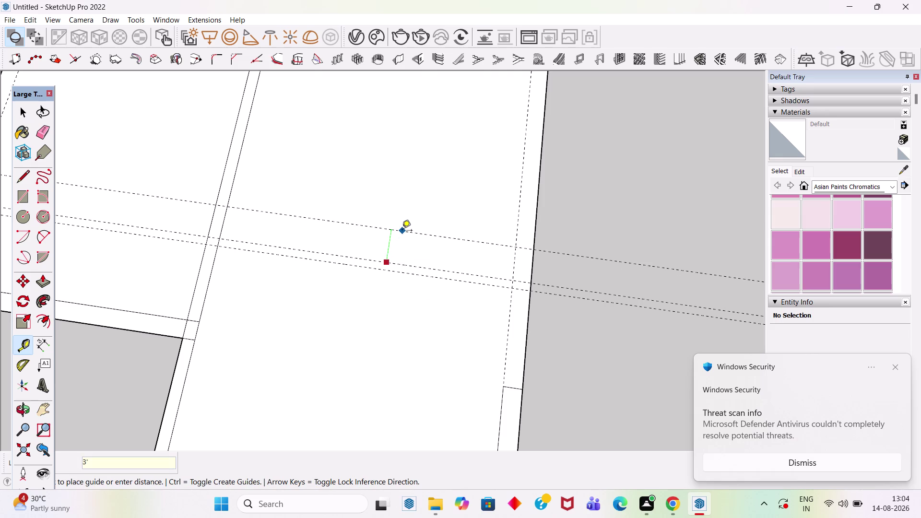
text(9")
key(Return)
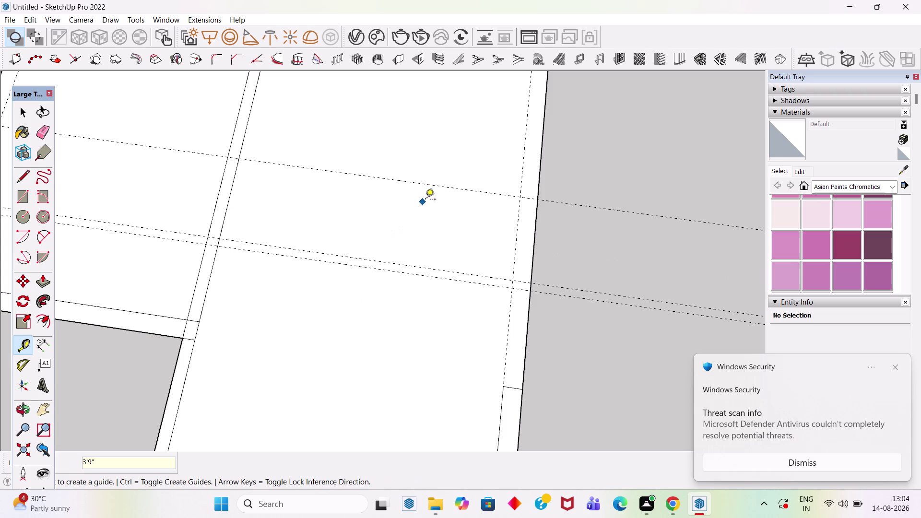
Add the next guides at 4" and 9' offsets from the latest guide lines.
click(414, 180)
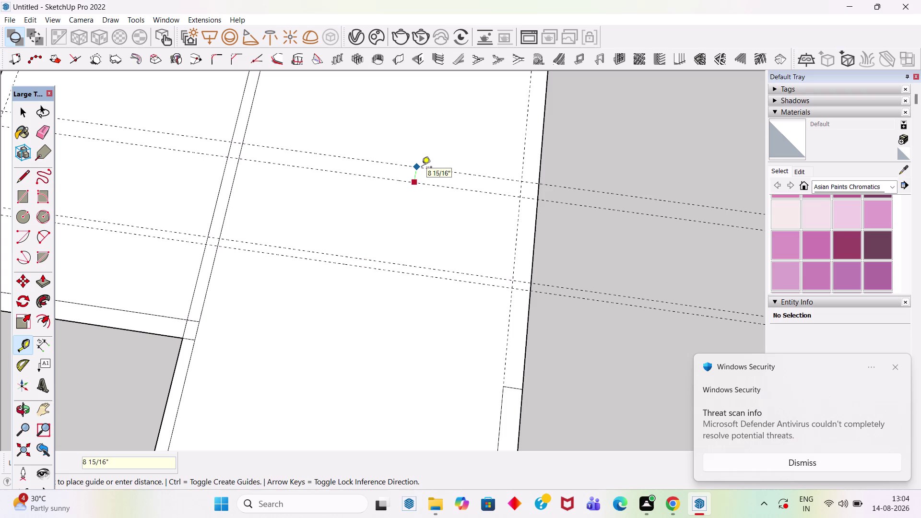
text(4")
key(Return)
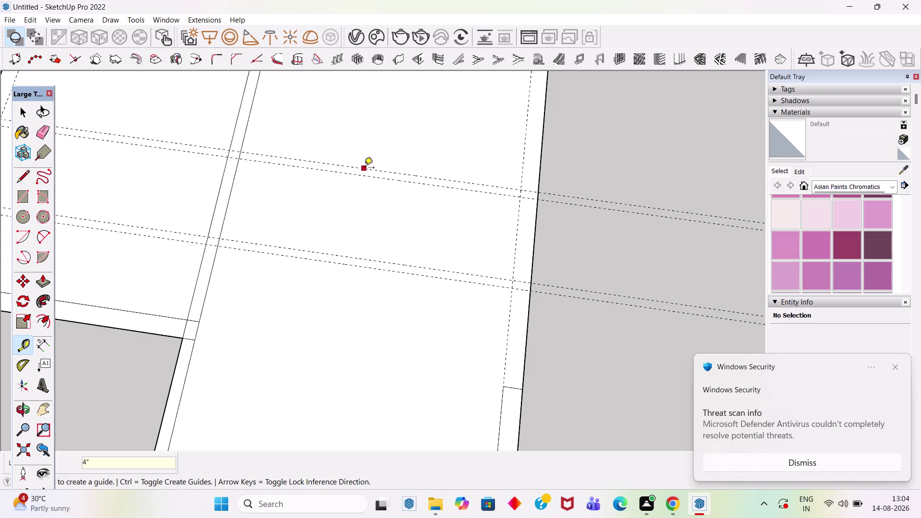
click(364, 168)
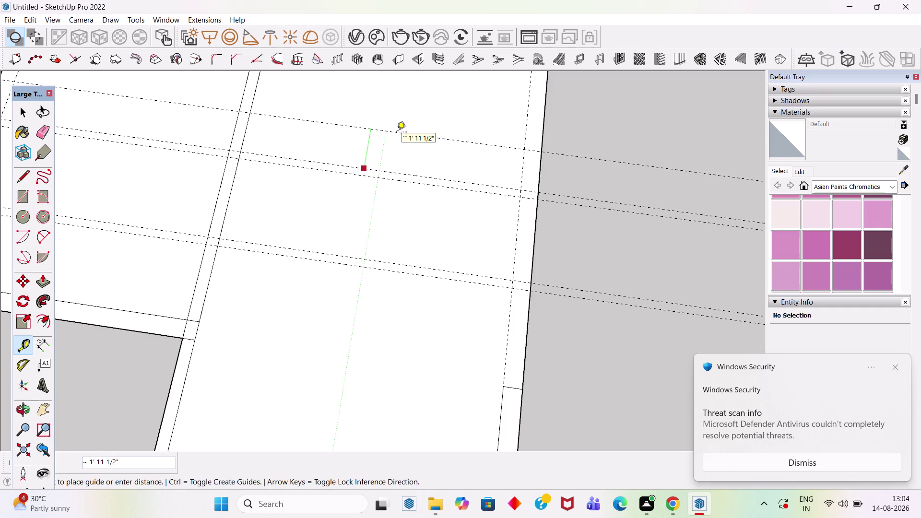
text(9')
key(Return)
scroll(down, 3)
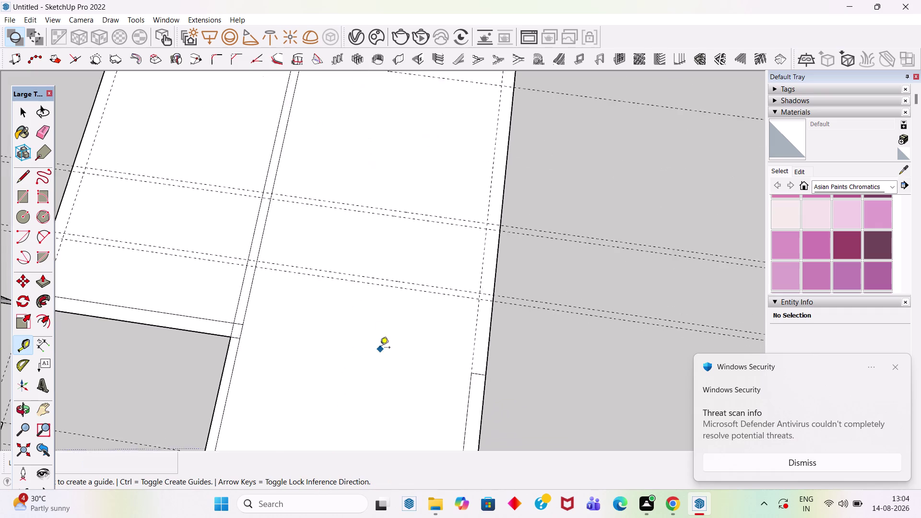
scroll(down, 3)
scroll(up, 3)
Add another parallel guide at offset 4, then one at 6' from the upper guide.
click(404, 201)
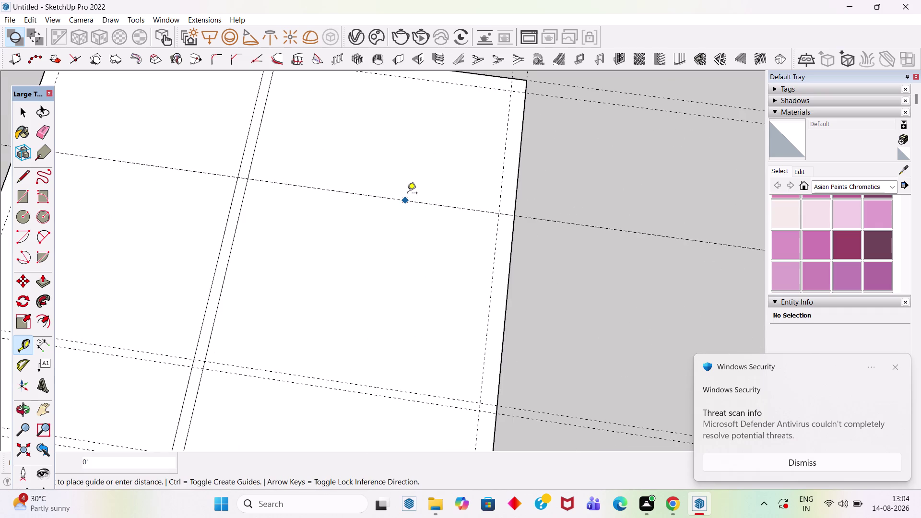
key(4)
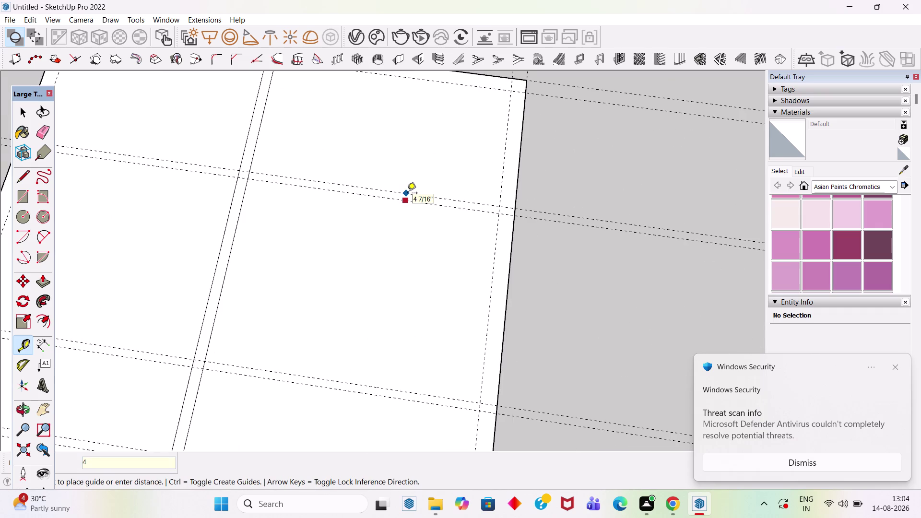
key(Return)
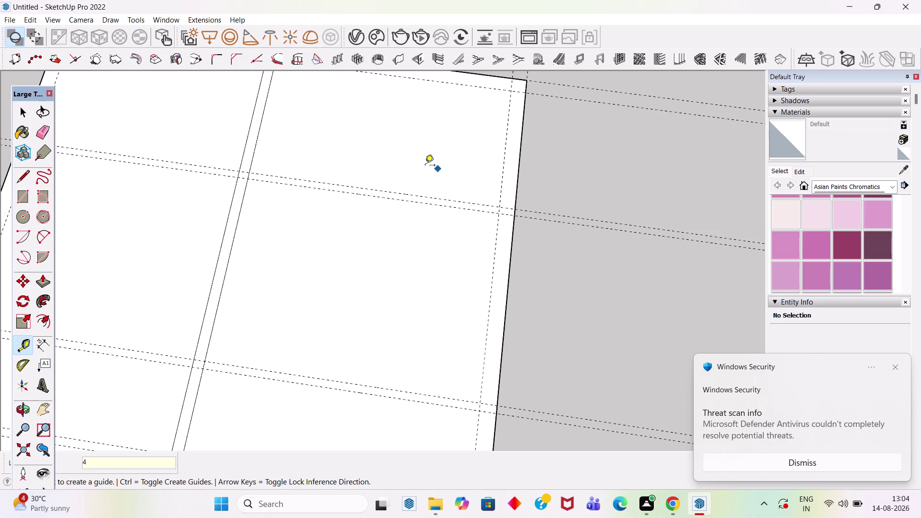
scroll(up, 3)
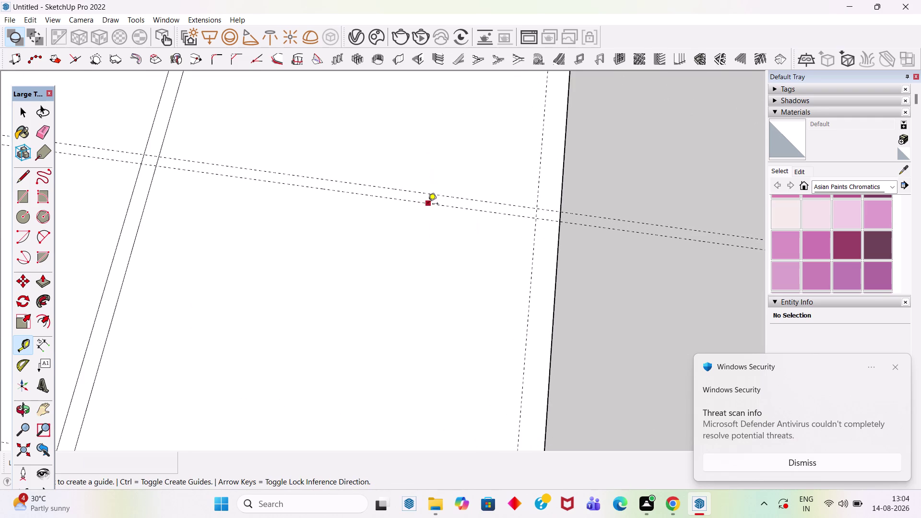
scroll(down, 3)
scroll(up, 3)
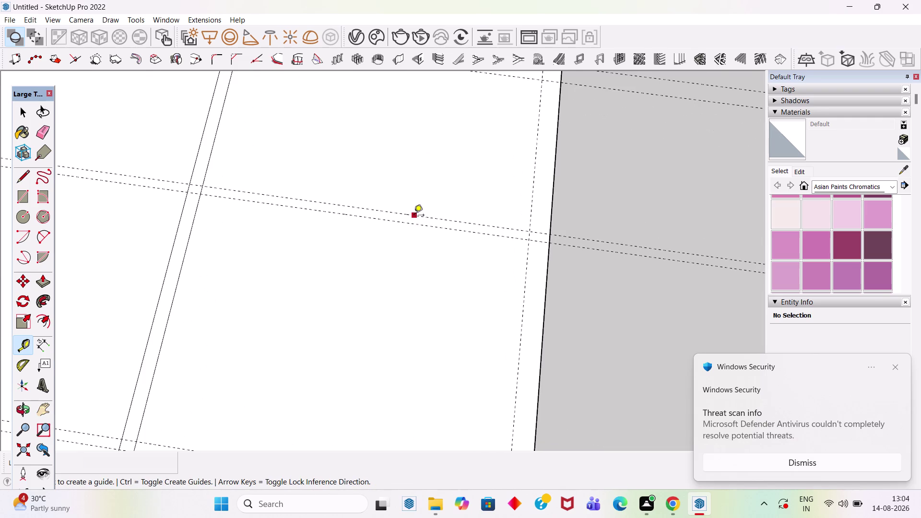
click(414, 216)
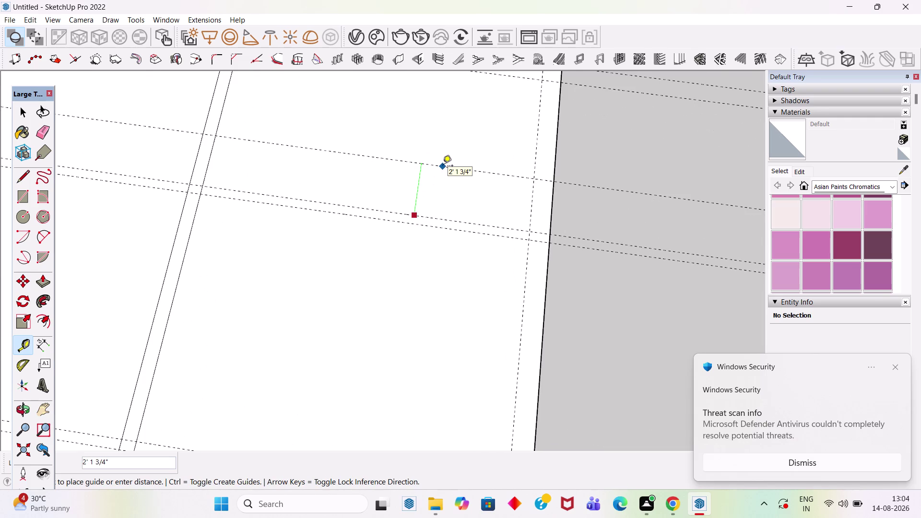
text(6')
key(Return)
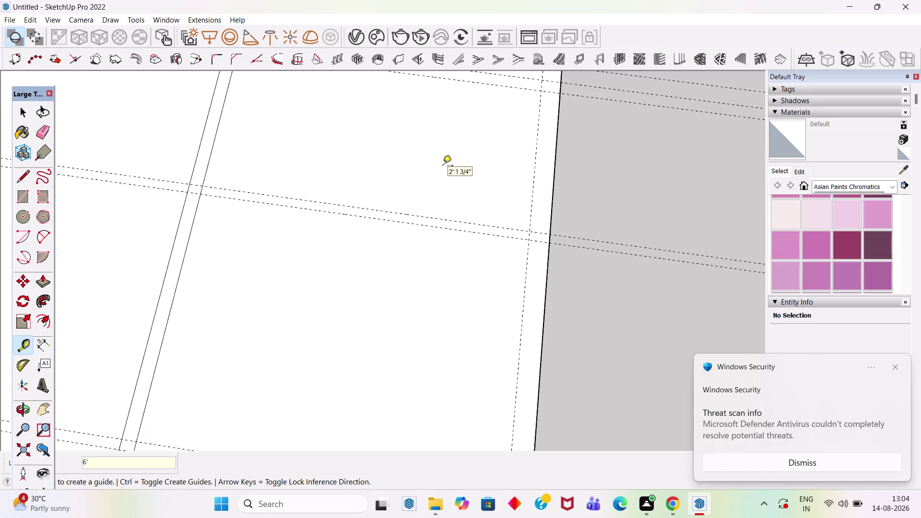
Place a 9" guide near the top edge, then erase near the top of the plan.
scroll(down, 3)
scroll(up, 3)
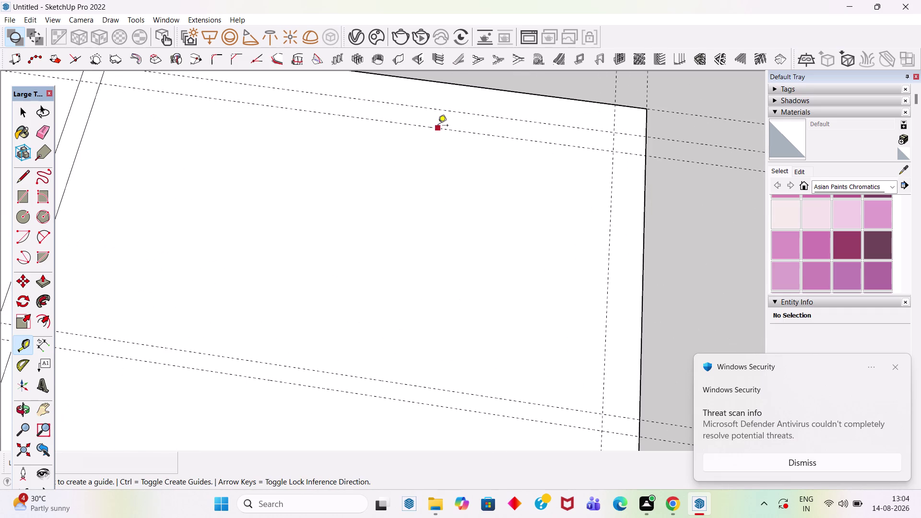
scroll(up, 3)
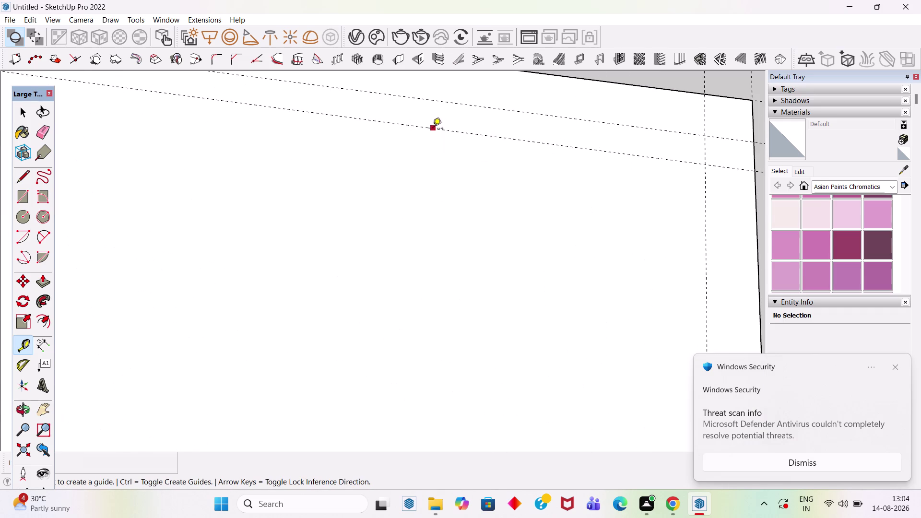
click(432, 129)
text(9")
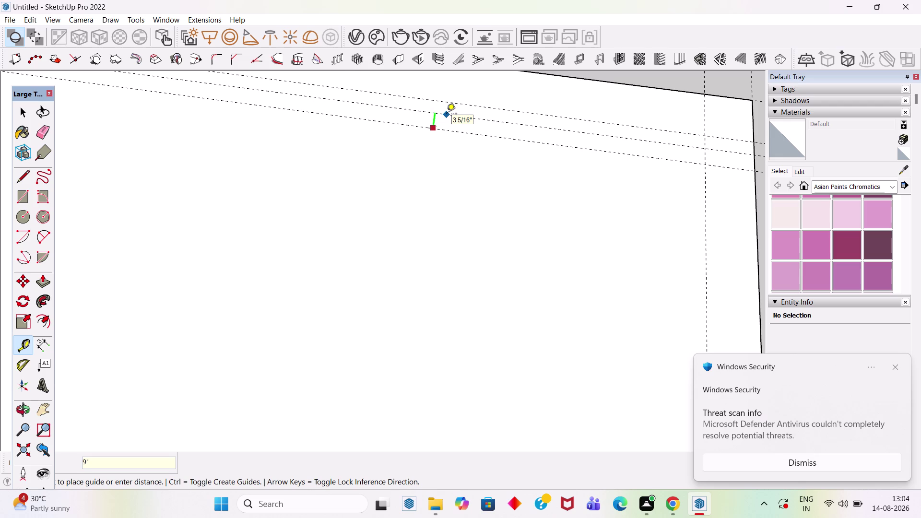
key(Return)
key(space)
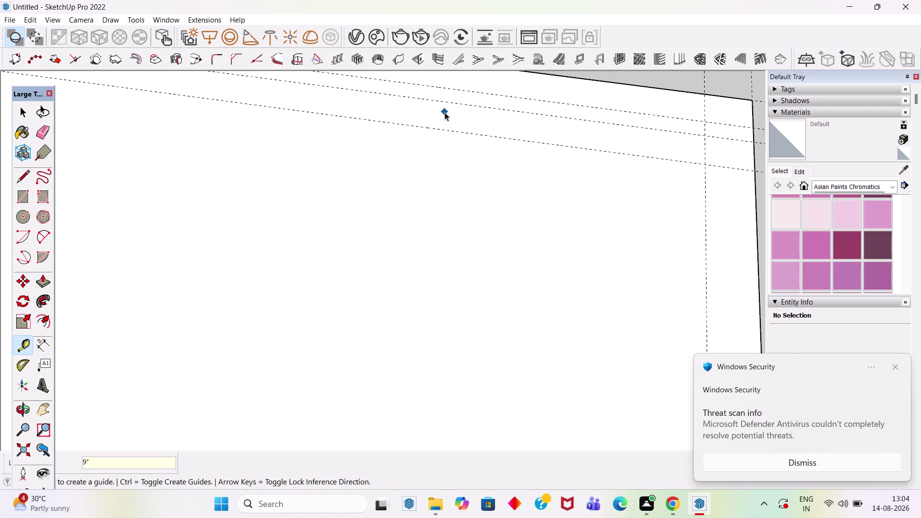
text(r)
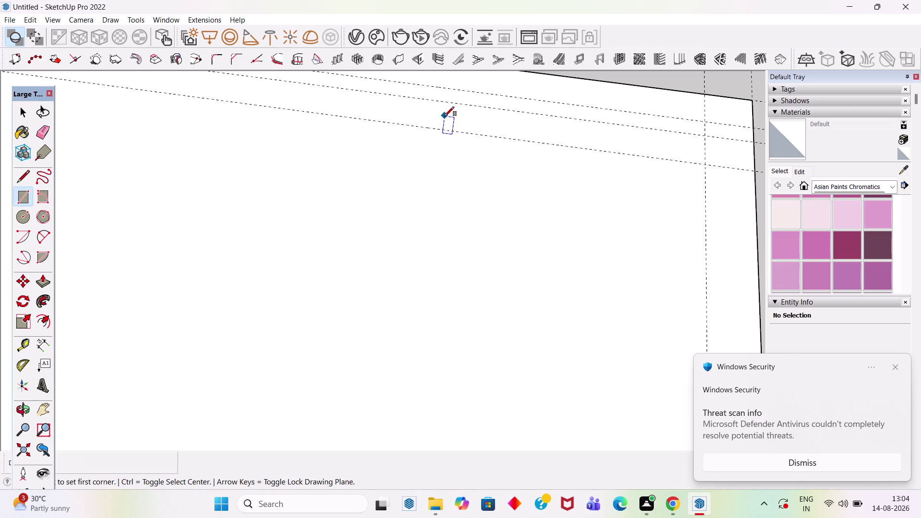
key(e)
click(445, 100)
Measure a guide 2'8" out from the top outer edge with the Tape Measure.
scroll(down, 3)
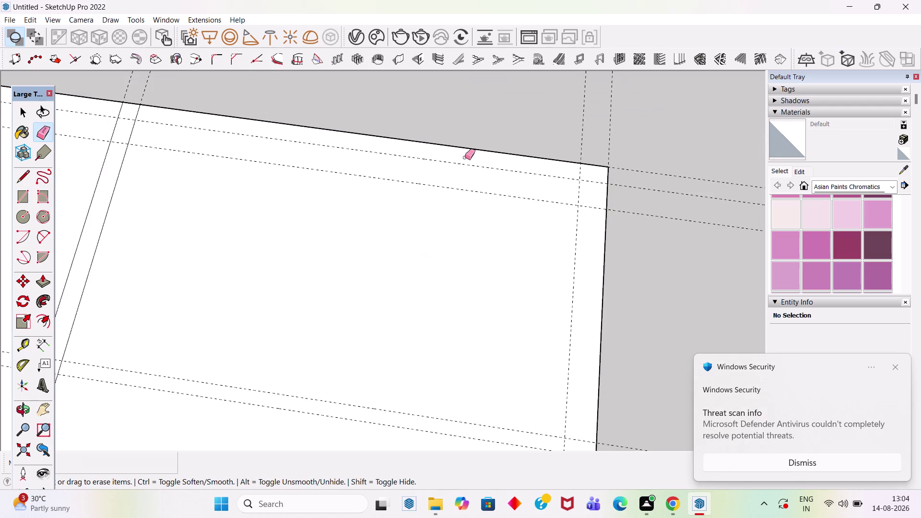
scroll(up, 3)
key(space)
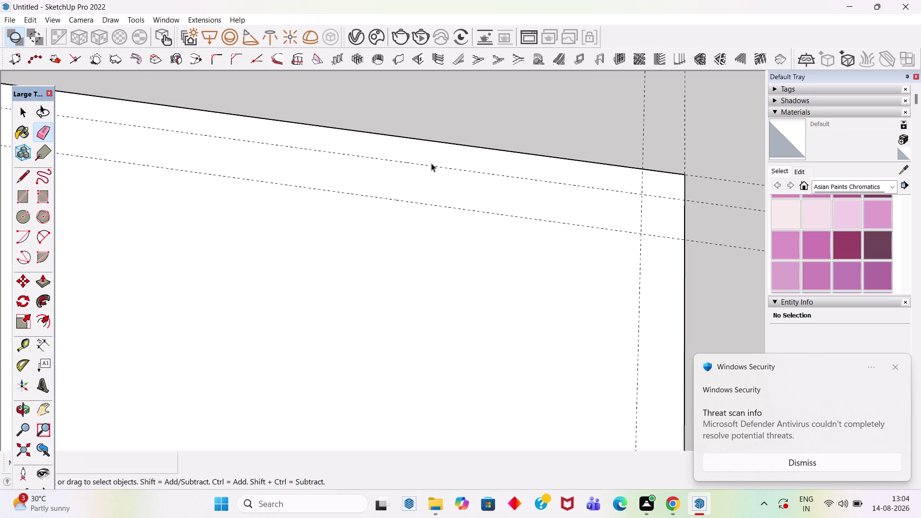
key(t)
click(429, 167)
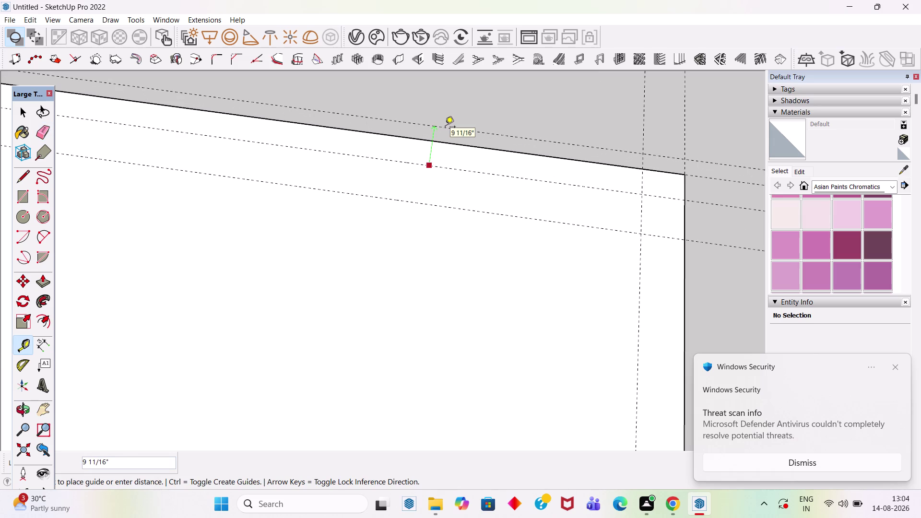
text(2')
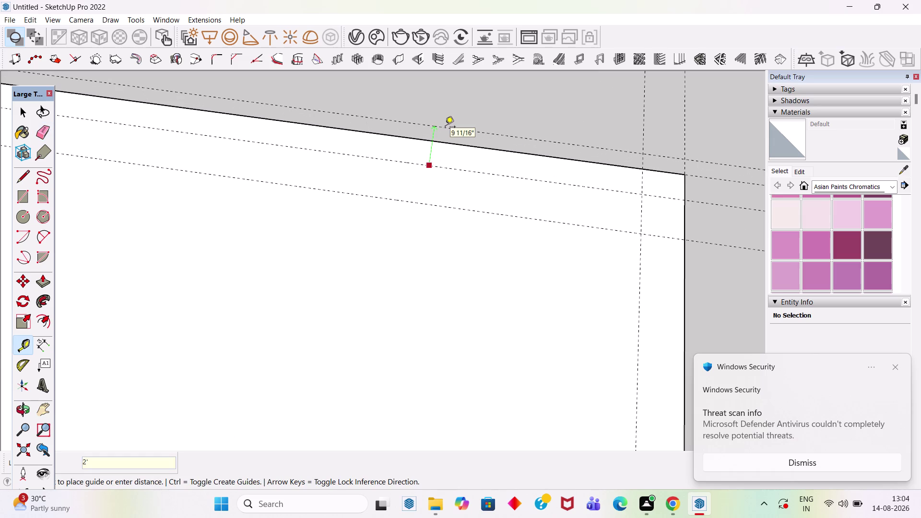
text(8")
key(Return)
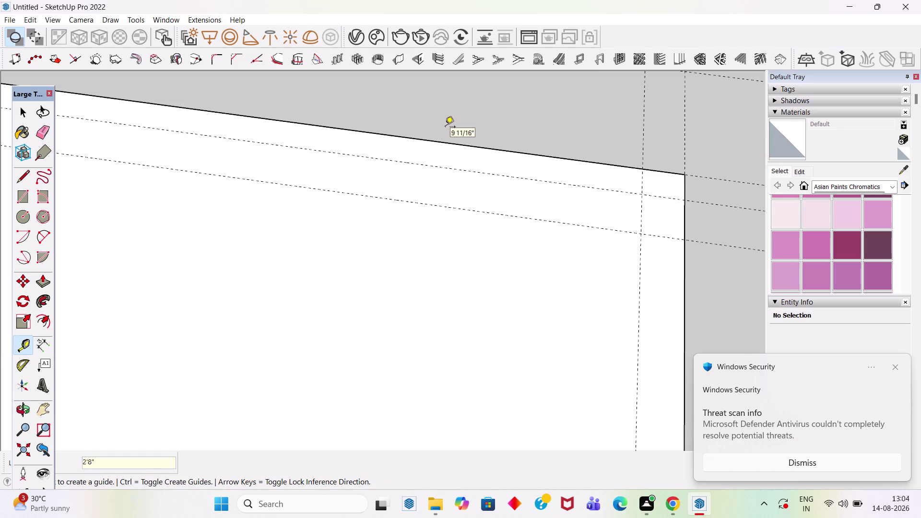
key(space)
scroll(down, 3)
scroll(down, 3)
scroll(up, 3)
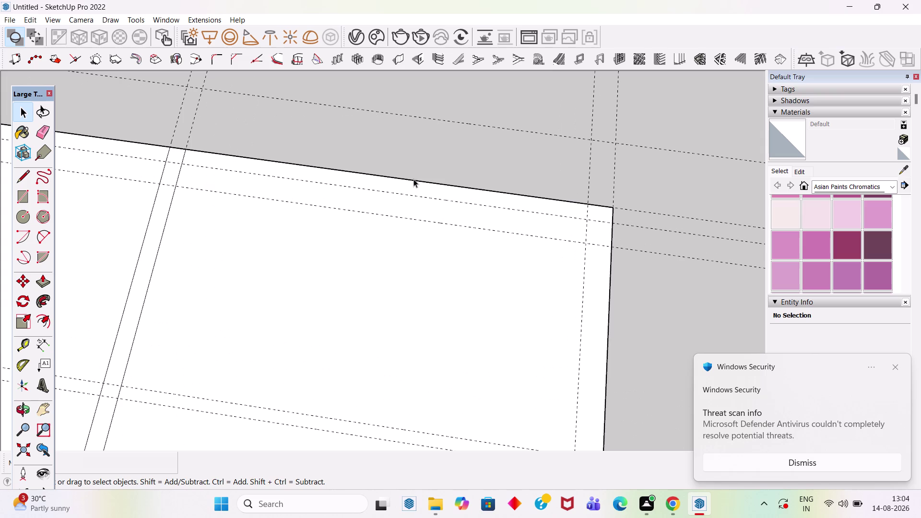
Select the three top edges and try moving them upward, then undo the move.
click(415, 178)
click(444, 183)
click(449, 186)
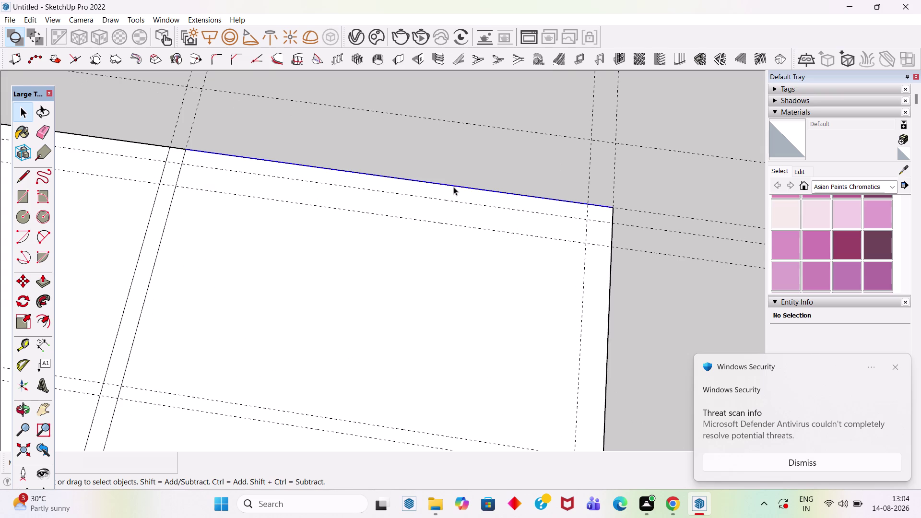
key(m)
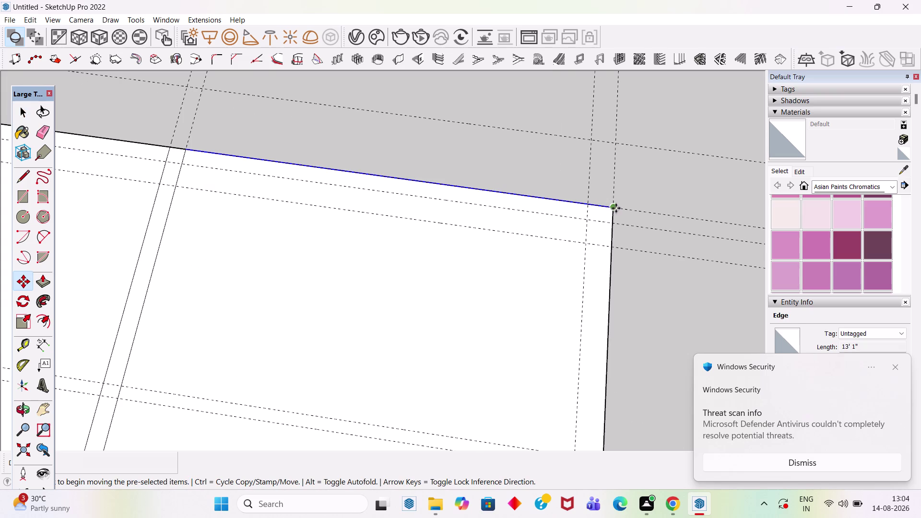
click(614, 208)
click(618, 142)
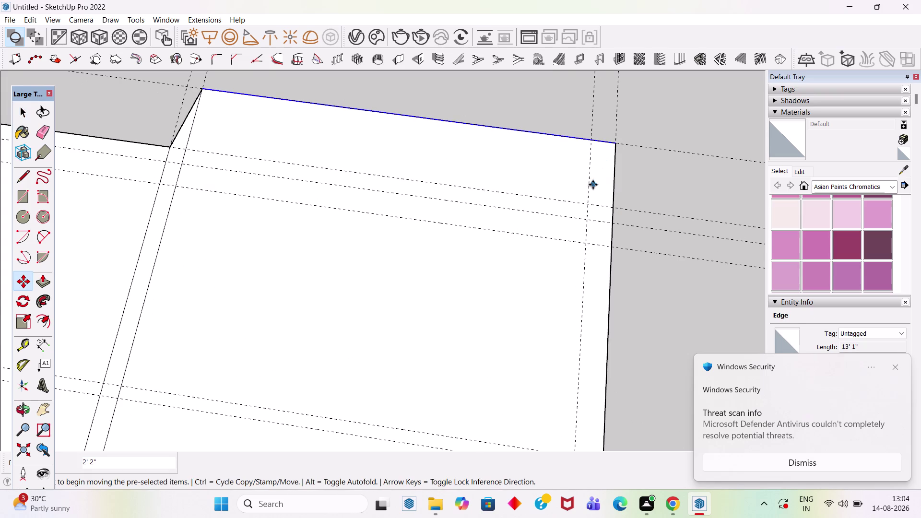
scroll(down, 3)
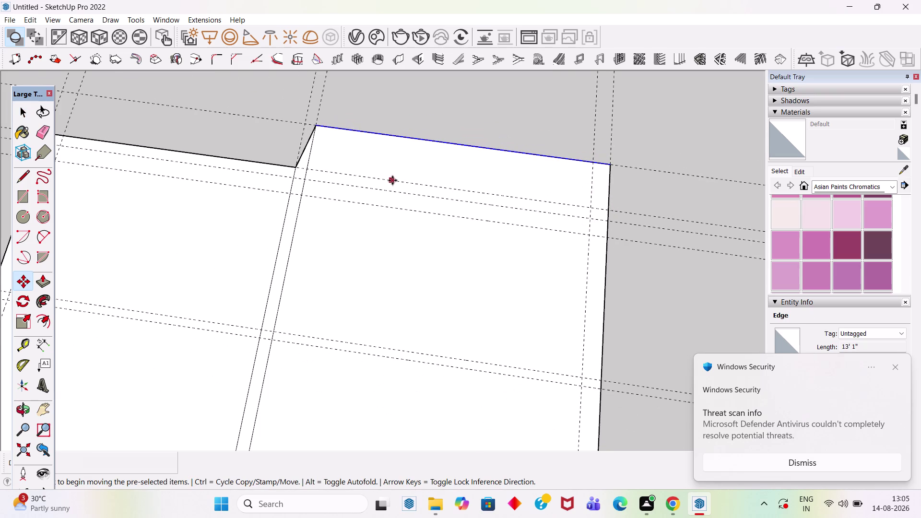
key(ctrl+z)
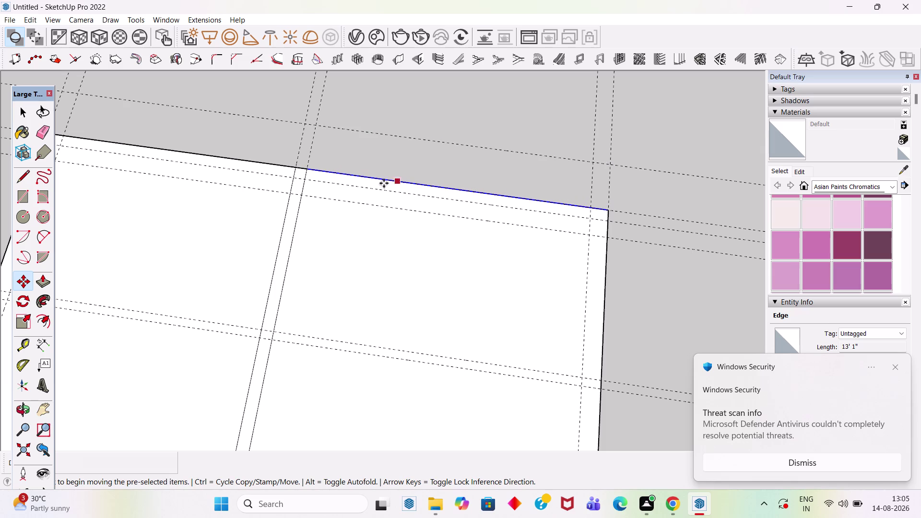
scroll(up, 3)
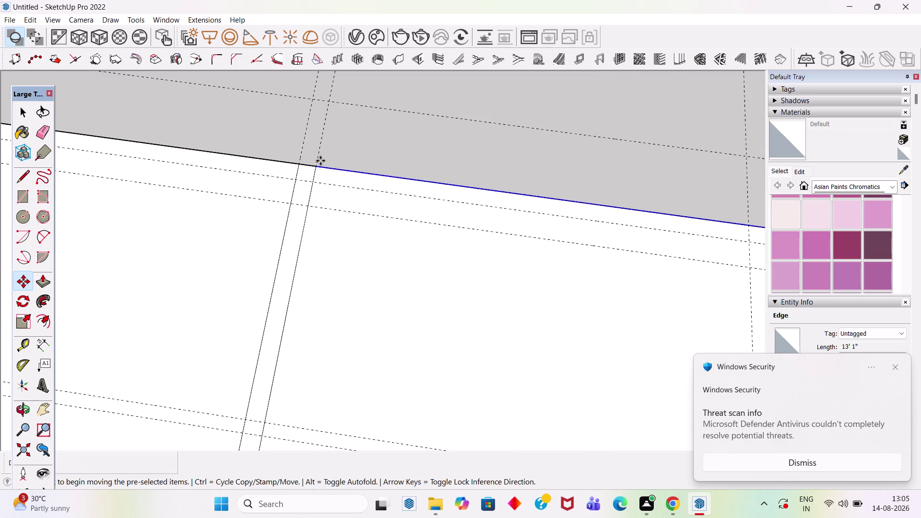
key(space)
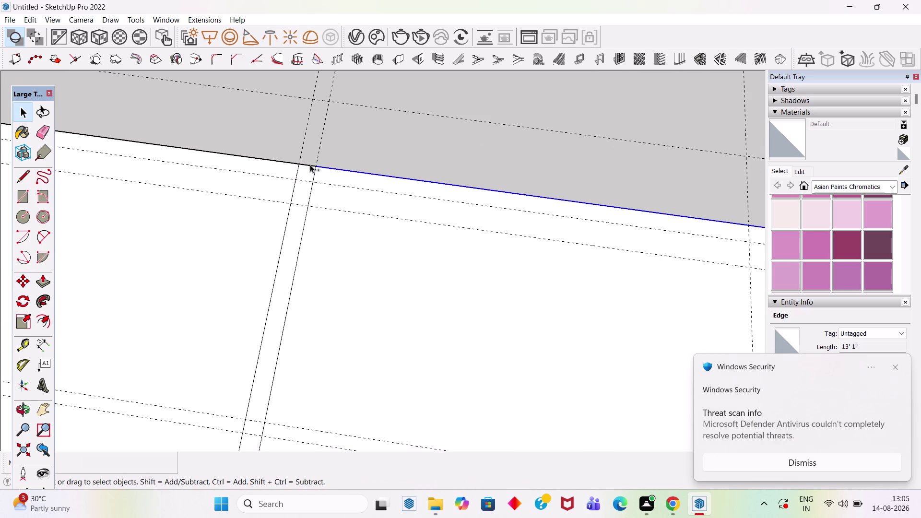
Move the top edge pieces 2'2" up onto the outer guideline and clear the selection.
click(310, 165)
click(280, 161)
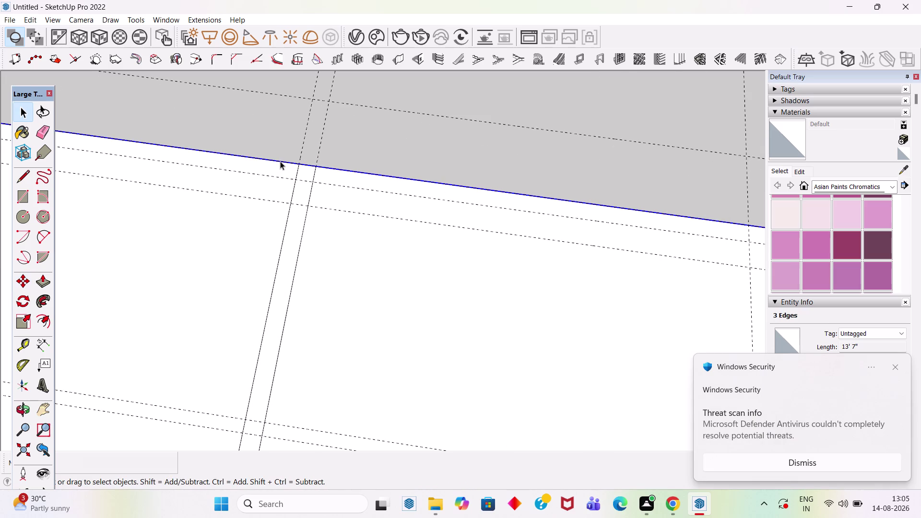
key(m)
click(299, 165)
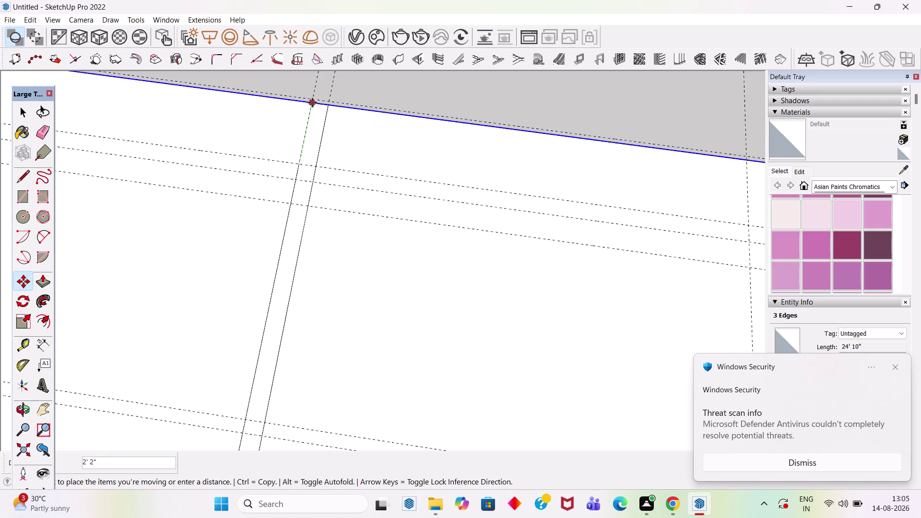
click(312, 99)
key(space)
scroll(down, 3)
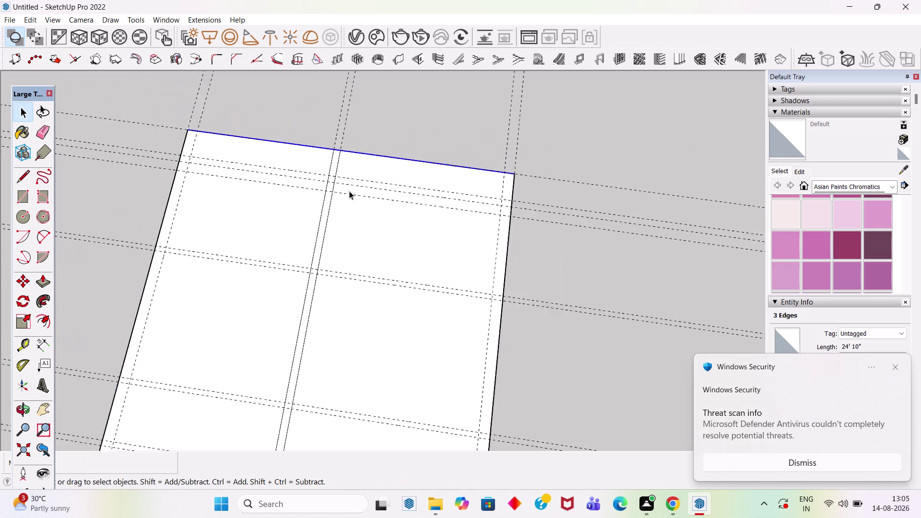
click(384, 116)
scroll(up, 3)
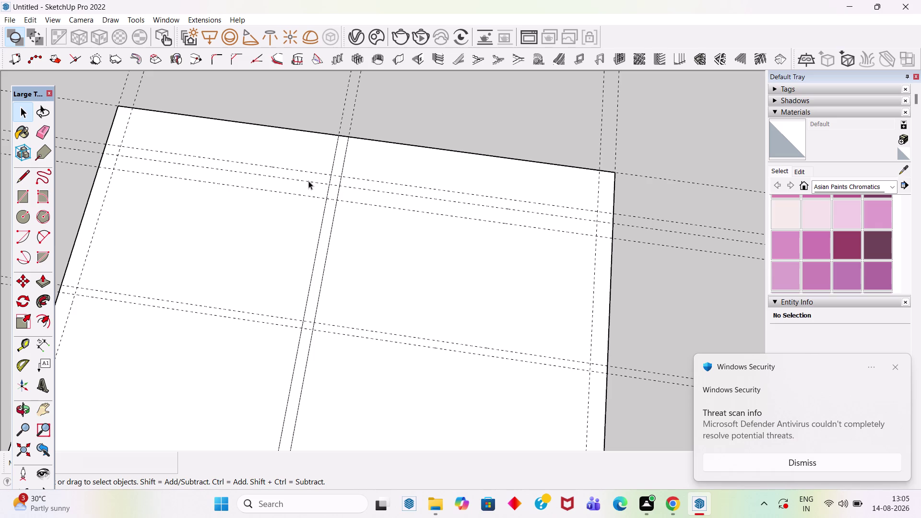
scroll(down, 3)
scroll(down, 3)
scroll(up, 3)
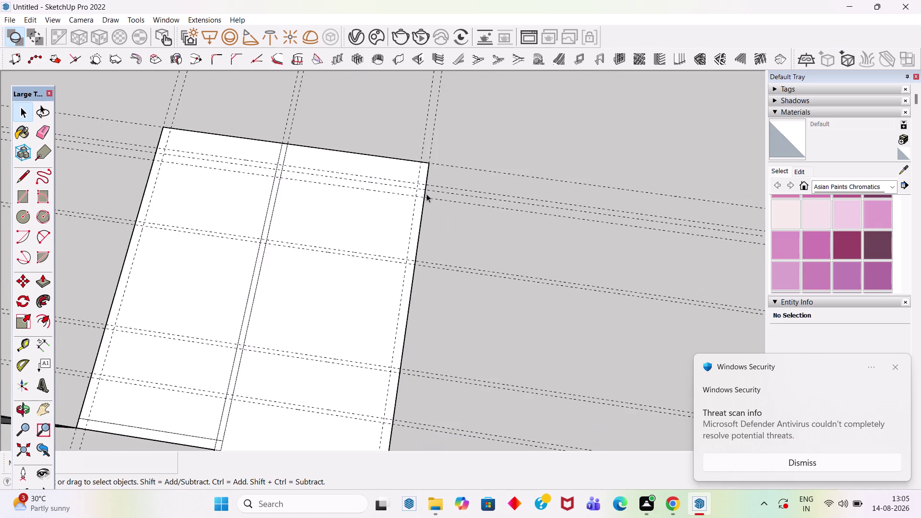
scroll(up, 3)
scroll(up, 3)
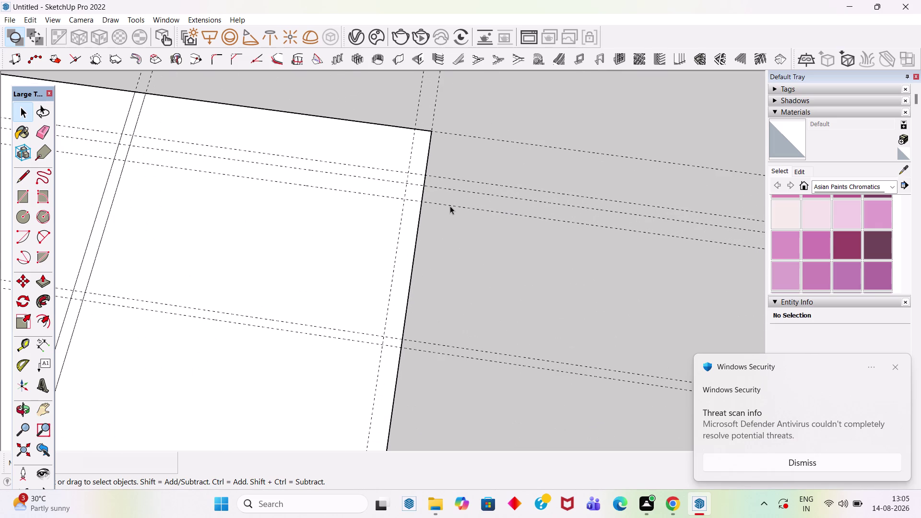
scroll(down, 3)
scroll(down, 3)
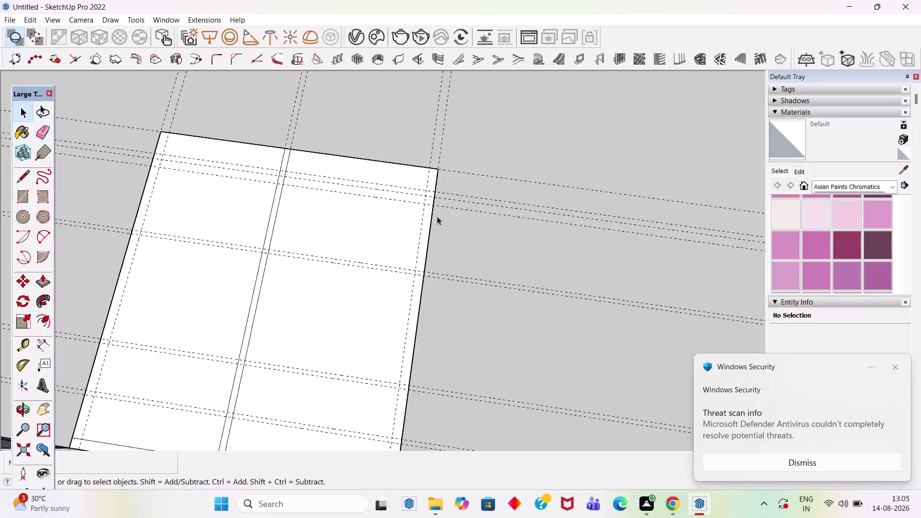
Delete the misplaced guide line with the Eraser.
key(t)
scroll(up, 3)
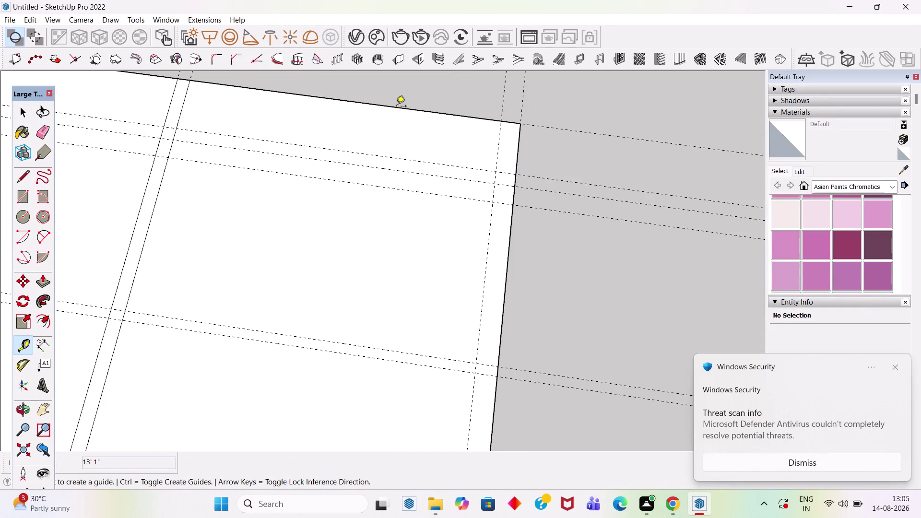
click(396, 109)
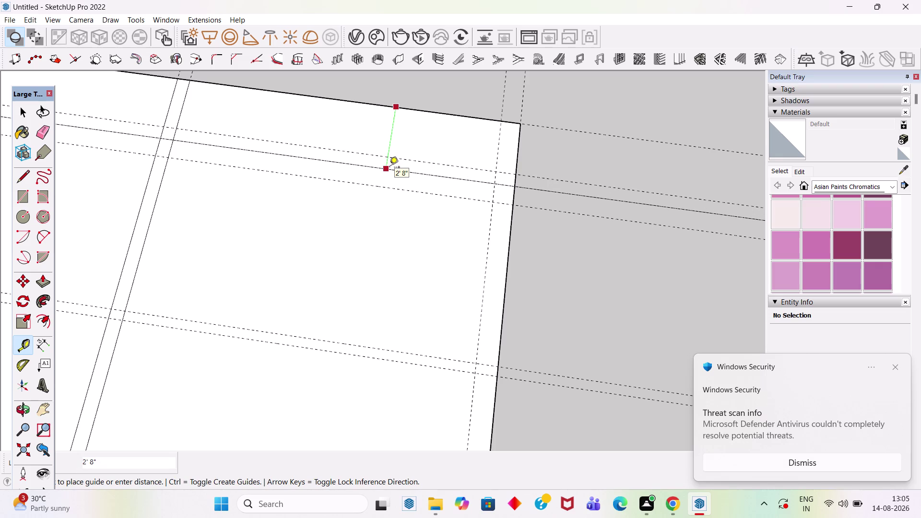
key(space)
key(e)
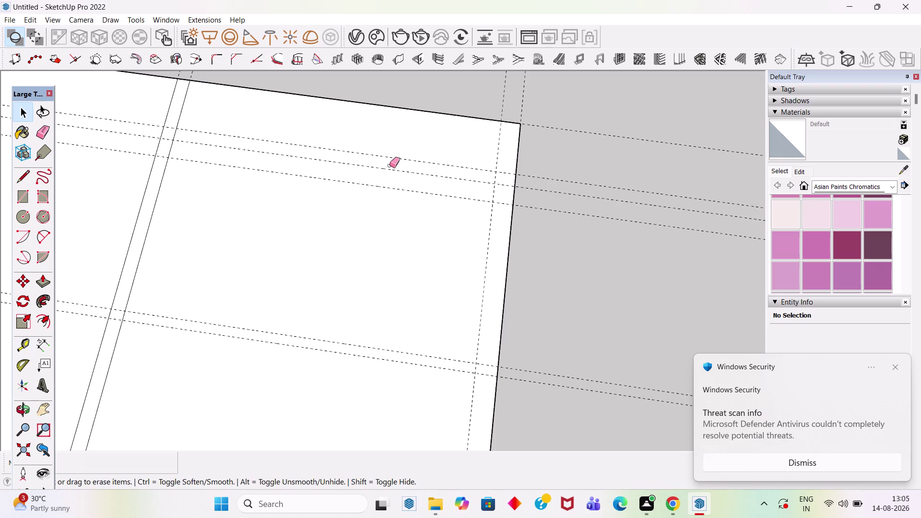
click(390, 157)
Measure a new 3'5" guide inward from the top wall edge.
key(t)
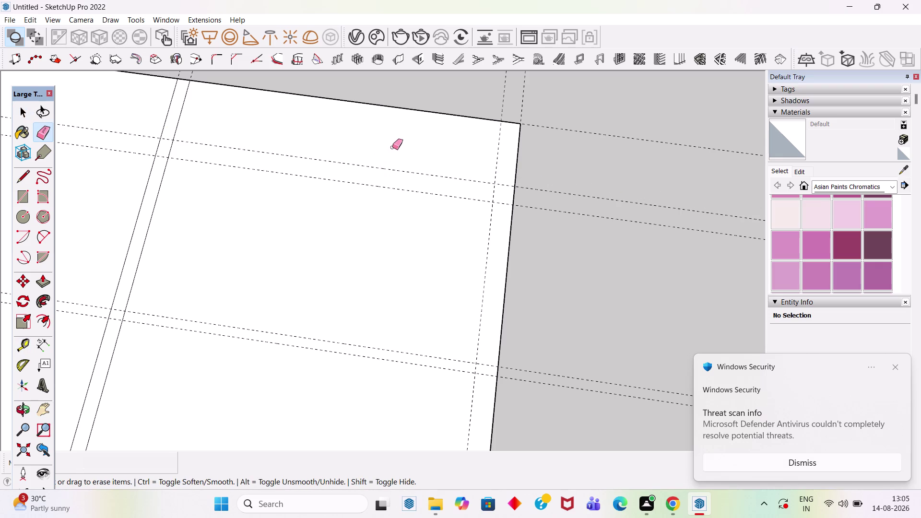
click(409, 110)
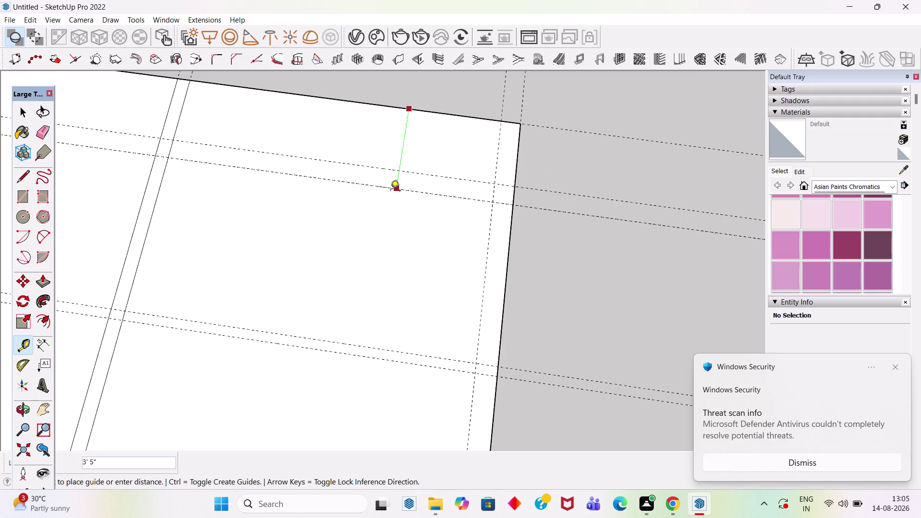
key(Escape)
scroll(down, 3)
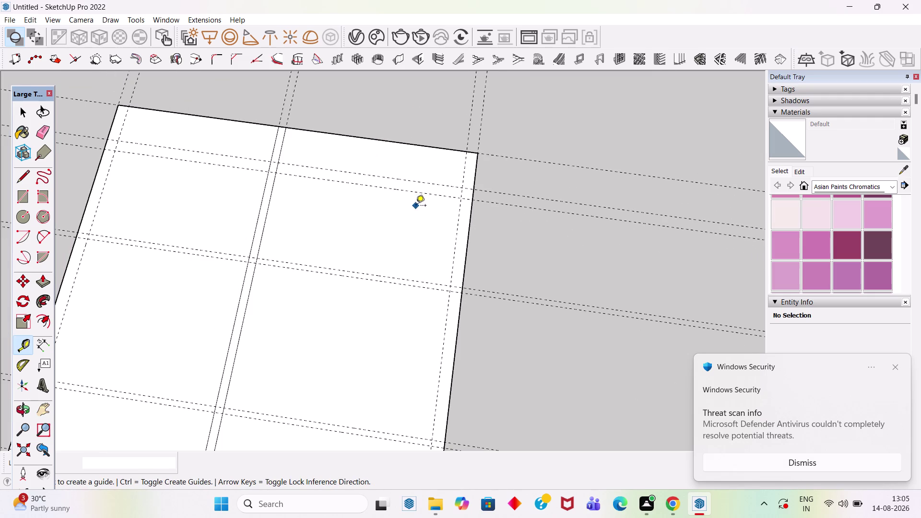
Draw three thin partition rectangles from the central partition to the right outer wall.
key(space)
key(r)
scroll(up, 3)
click(258, 259)
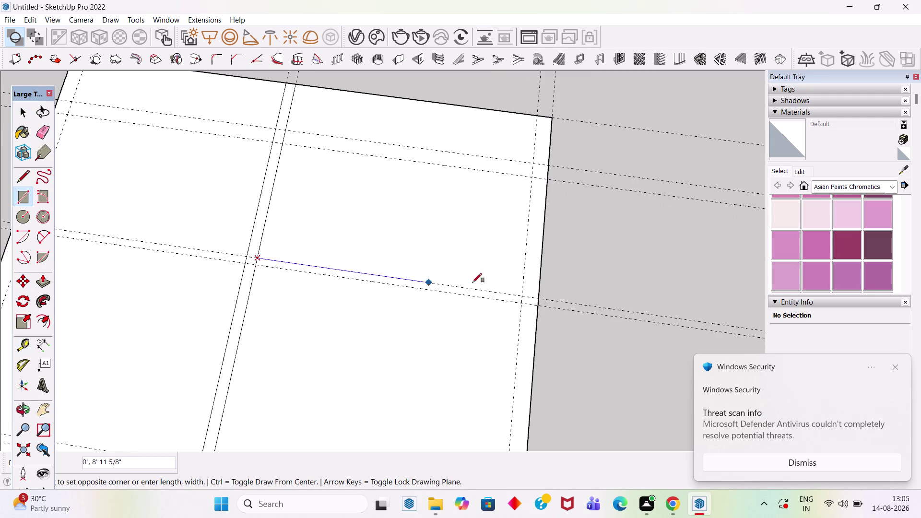
click(521, 302)
scroll(down, 3)
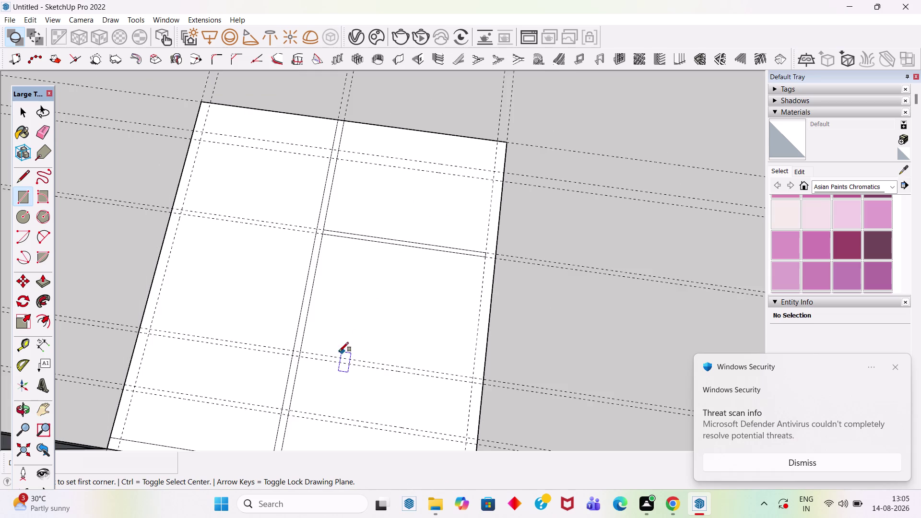
scroll(up, 3)
click(290, 350)
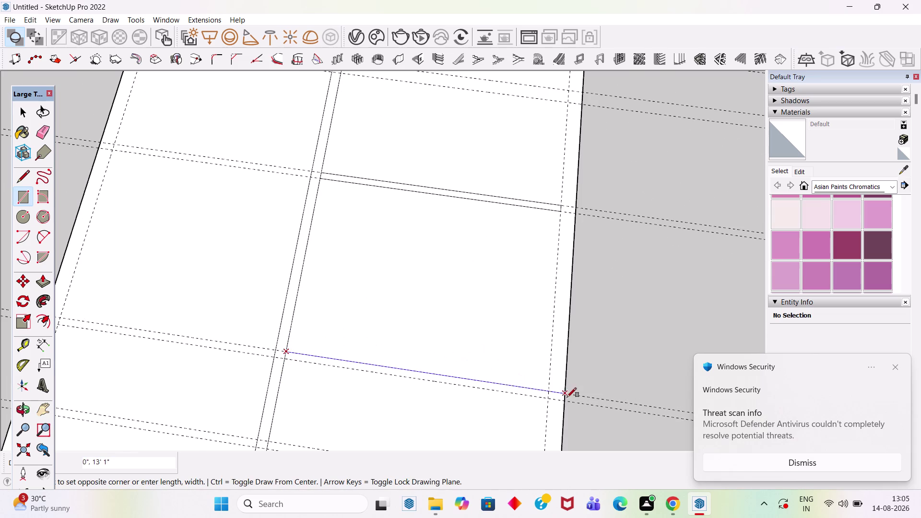
click(564, 399)
scroll(down, 3)
scroll(up, 3)
scroll(up, 3)
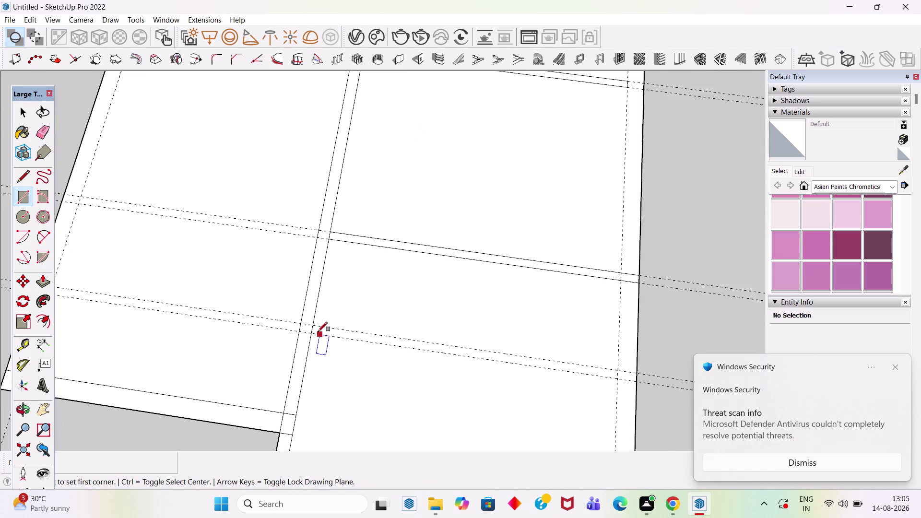
click(312, 324)
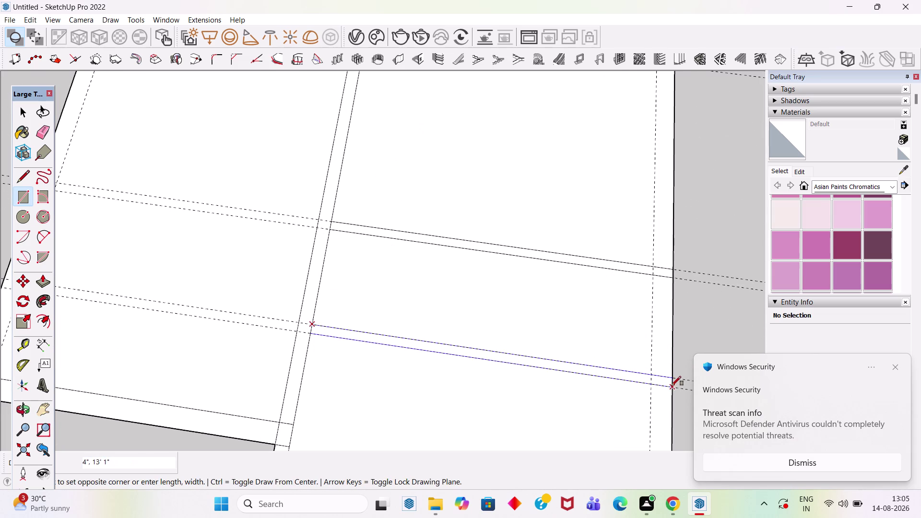
click(672, 385)
scroll(down, 3)
scroll(up, 3)
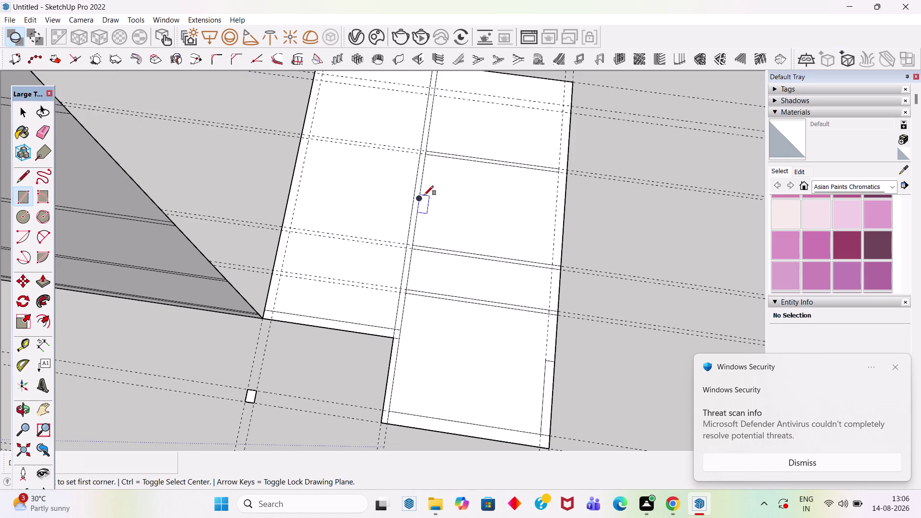
Add a guide 13' up from the left room's lower wall and another 4" beyond it.
key(space)
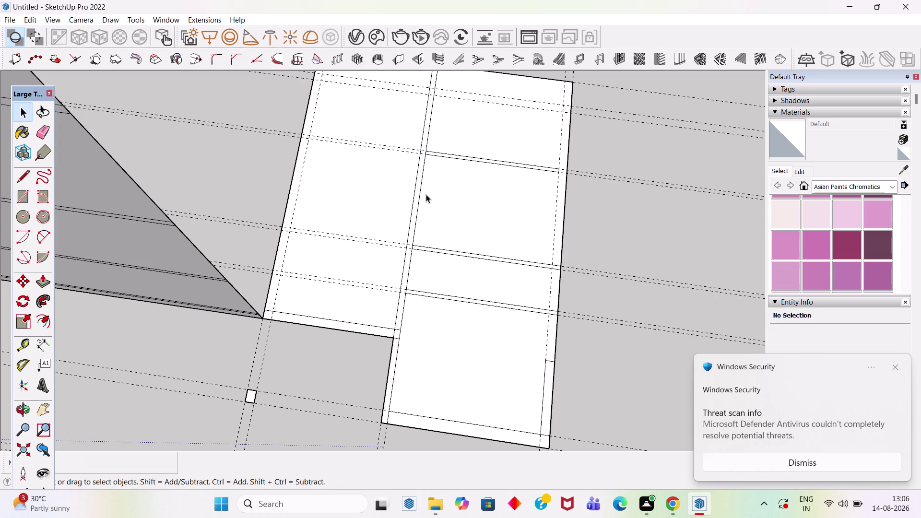
key(t)
scroll(up, 3)
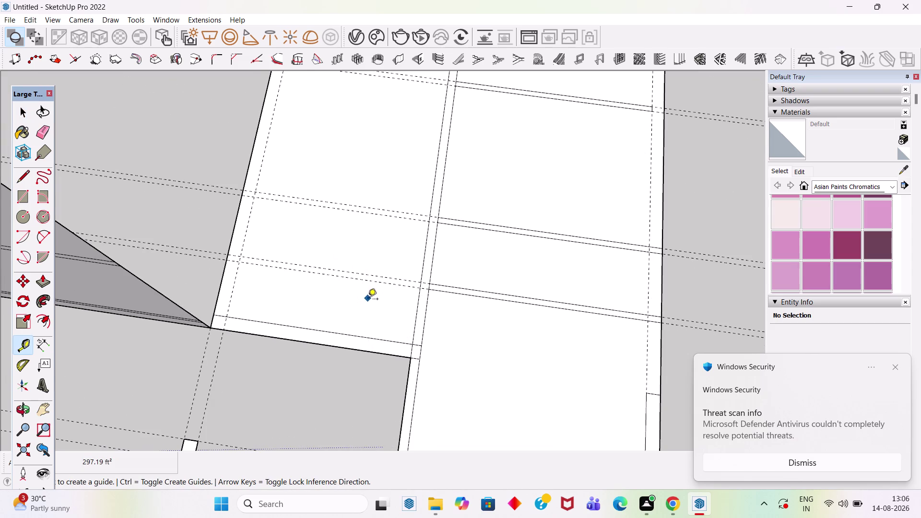
drag(370, 338, 372, 331)
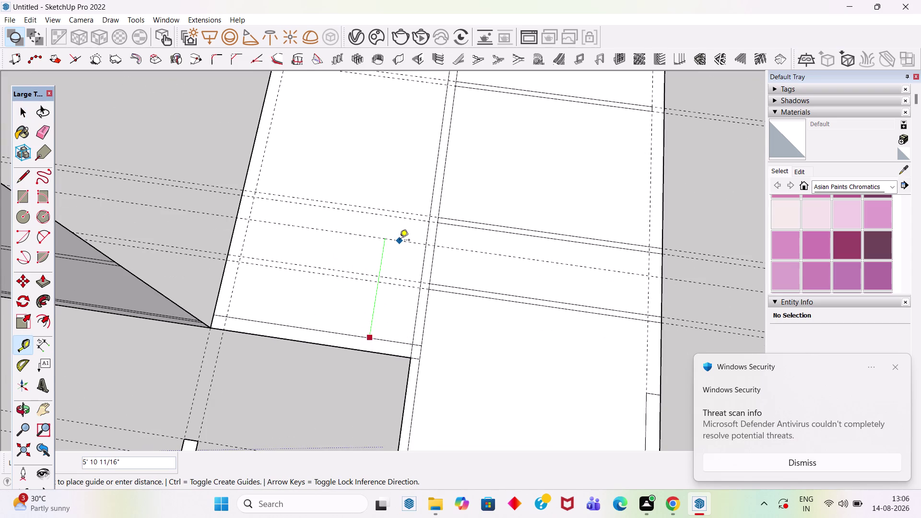
text(13)
key(apostrophe)
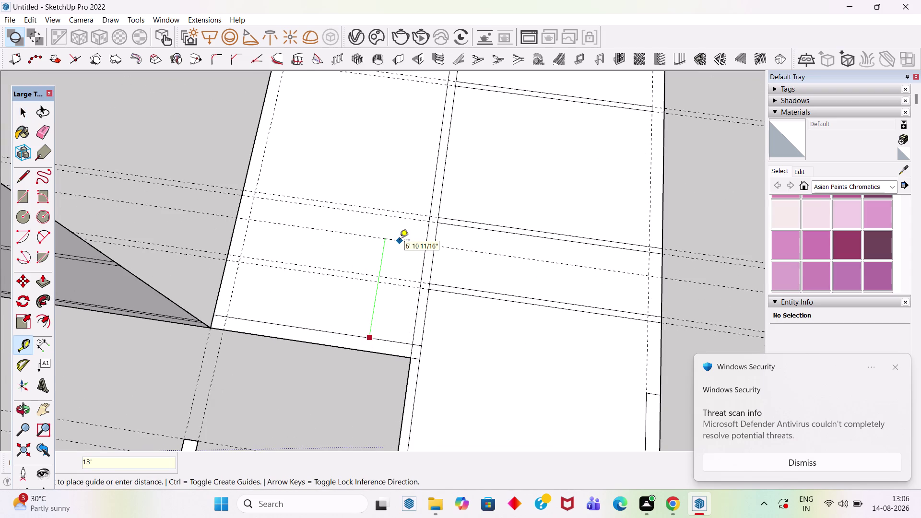
key(Return)
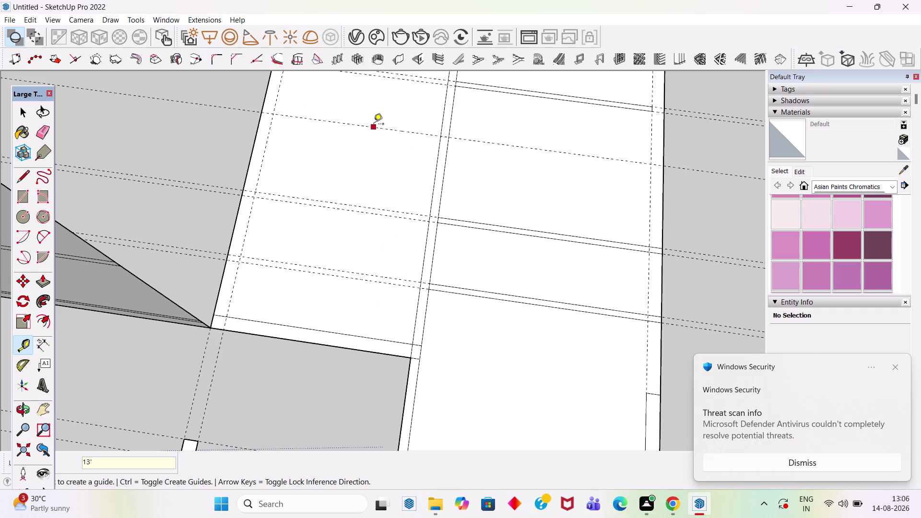
scroll(up, 3)
click(385, 128)
key(4)
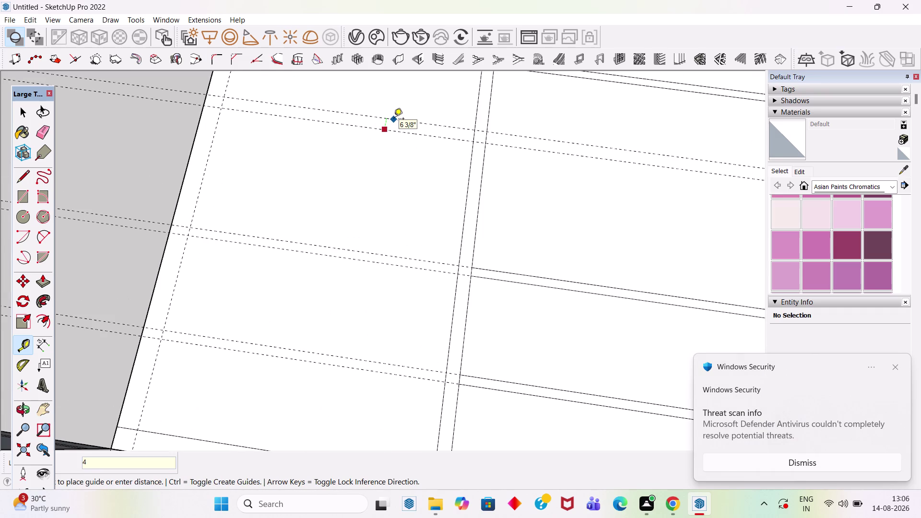
key(Return)
key(space)
Draw a thin partition strip from the left outer wall to the central partition.
key(r)
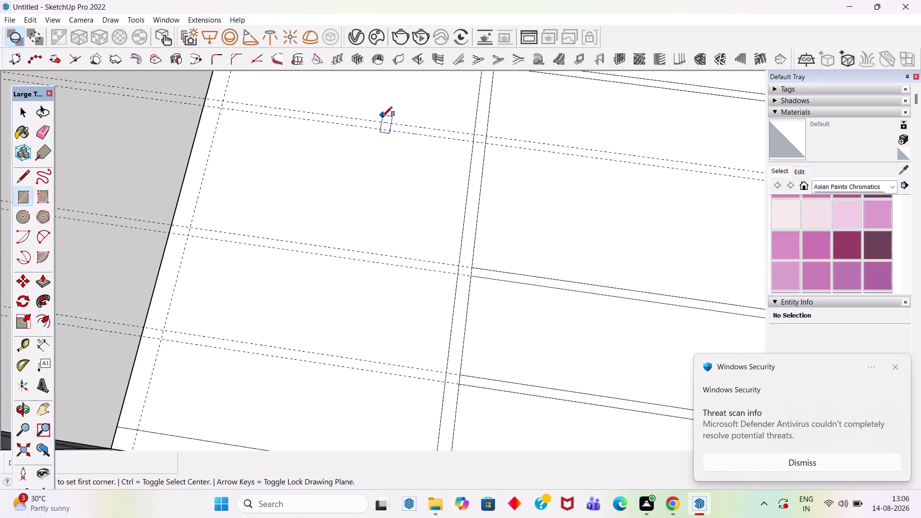
click(226, 98)
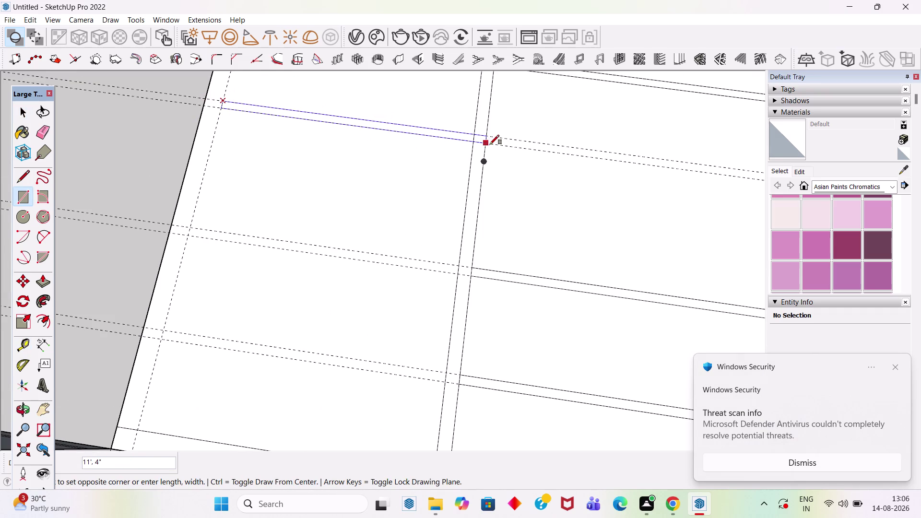
click(486, 144)
key(space)
scroll(down, 3)
scroll(down, 3)
click(36, 16)
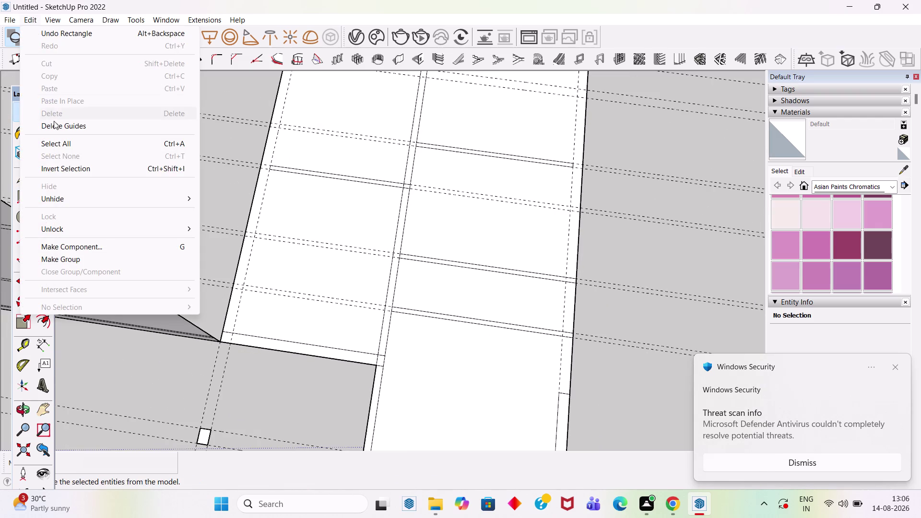
Delete all guide lines from the model.
click(62, 127)
scroll(down, 3)
scroll(up, 3)
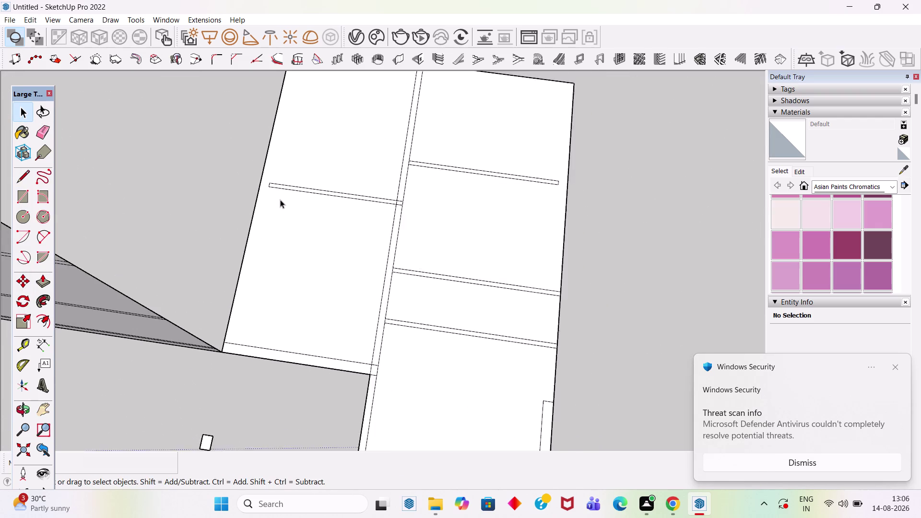
scroll(up, 3)
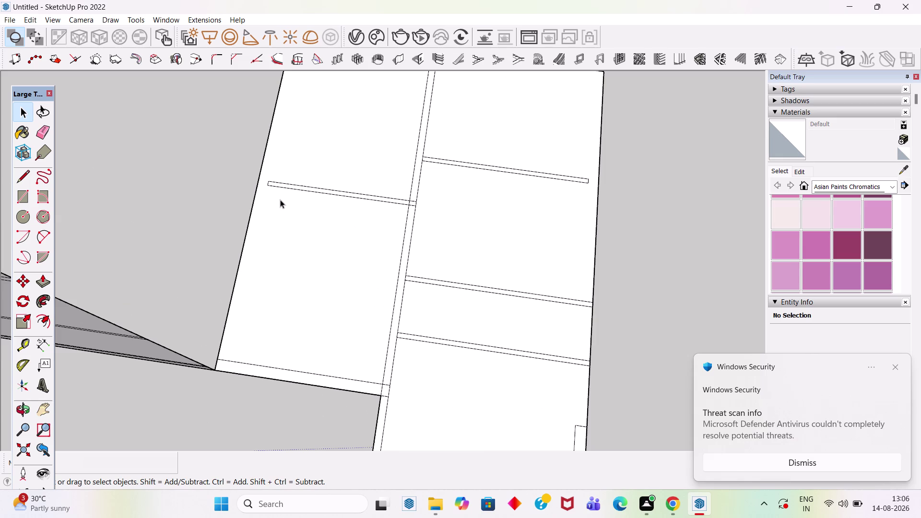
scroll(down, 3)
scroll(down, 3)
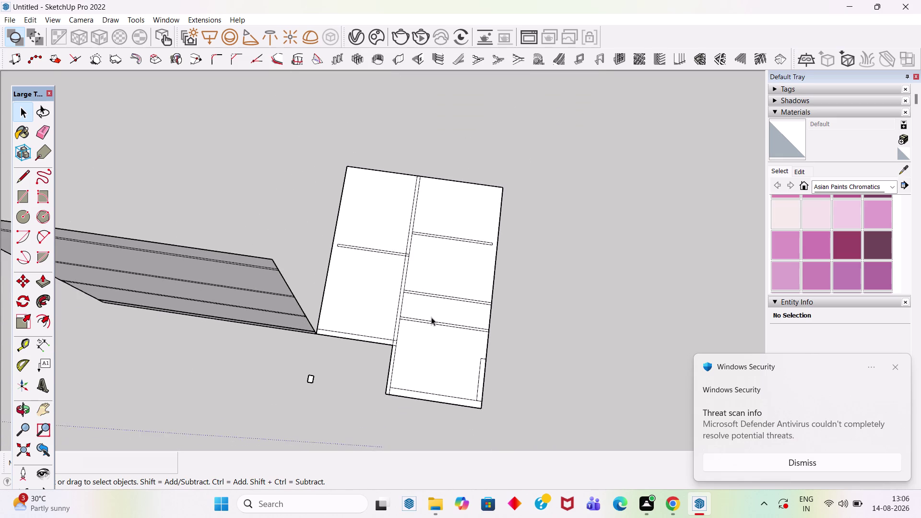
scroll(up, 3)
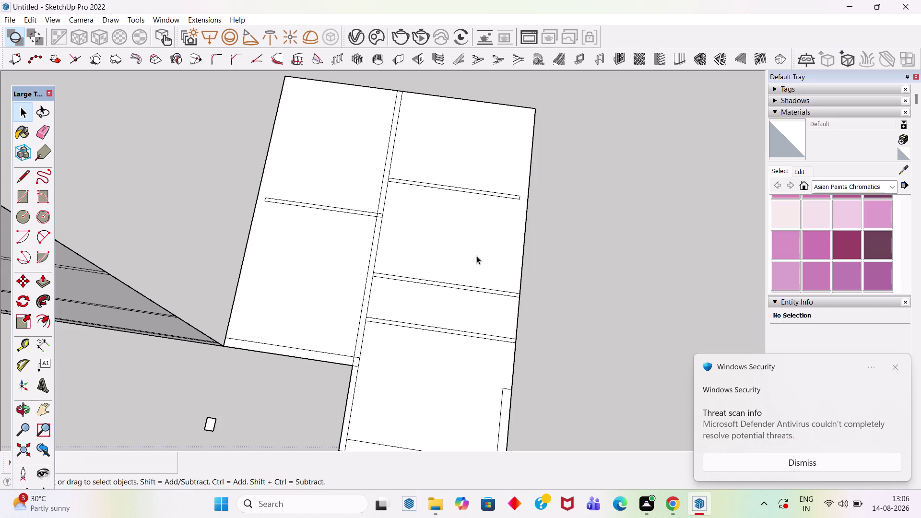
Zoom and orbit to focus the view on the partitioned top edge of the plan.
scroll(down, 3)
scroll(up, 3)
scroll(down, 3)
middle_drag(432, 281, 435, 176)
scroll(up, 3)
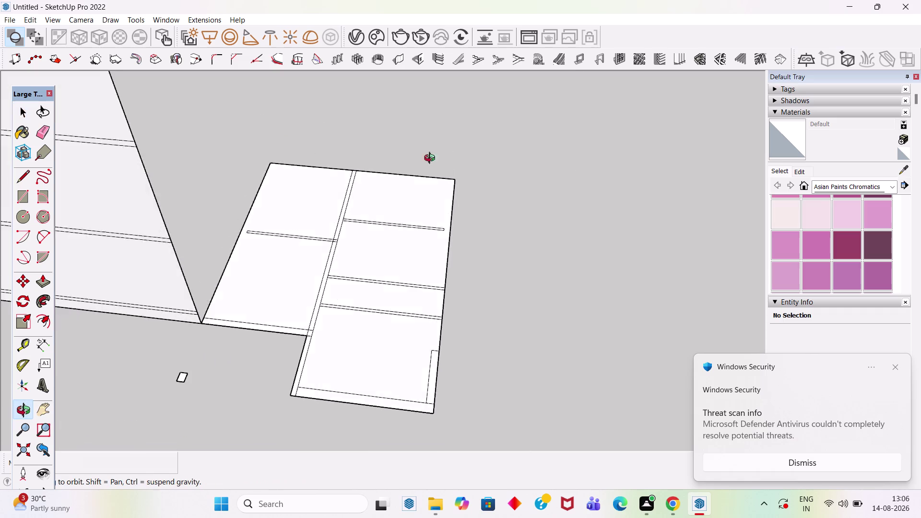
middle_drag(435, 176, 493, 267)
scroll(up, 3)
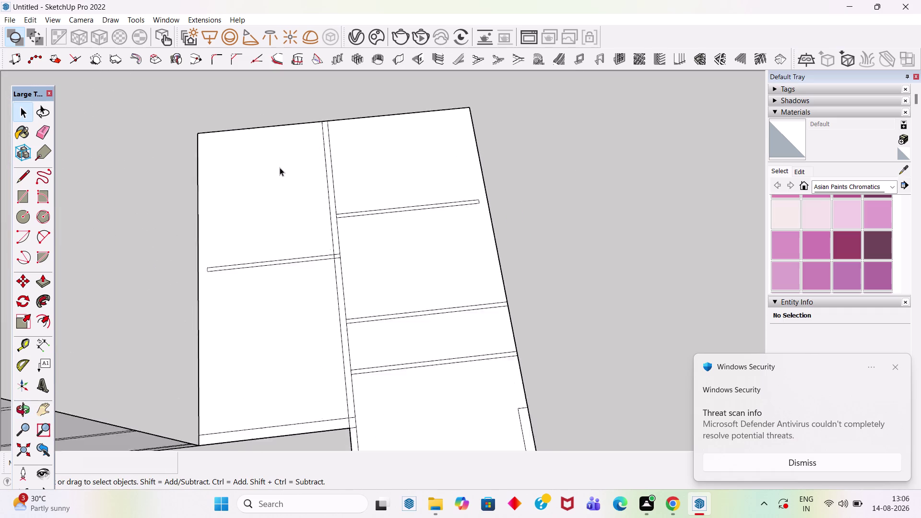
scroll(up, 3)
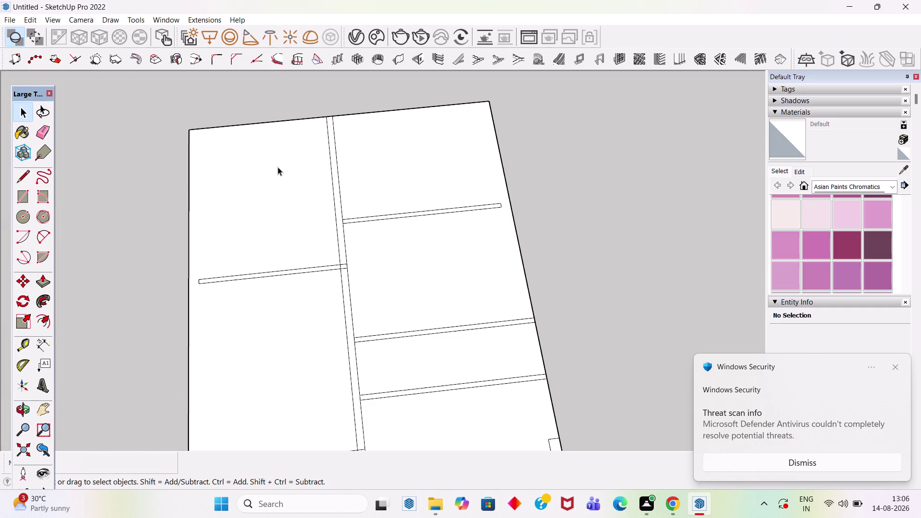
Dimension the plan's top edge corner to corner, placing the 24' 10" label above it.
click(45, 349)
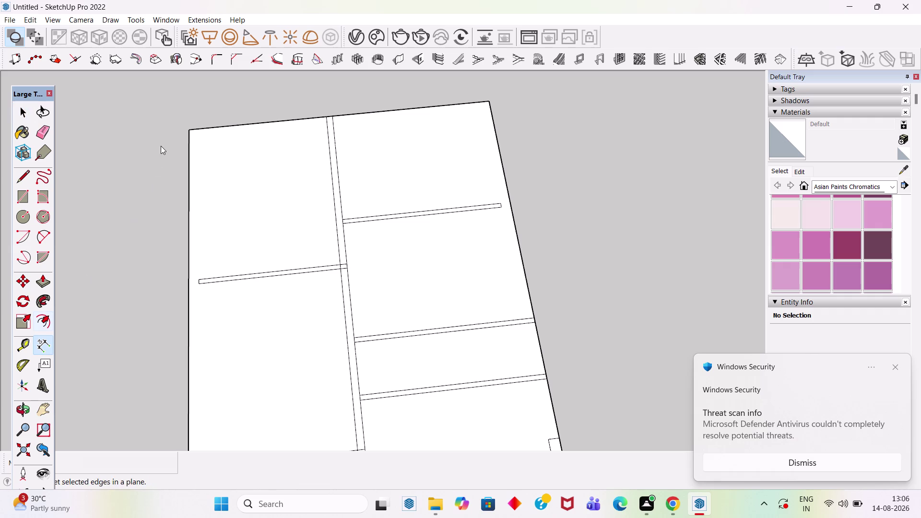
click(187, 131)
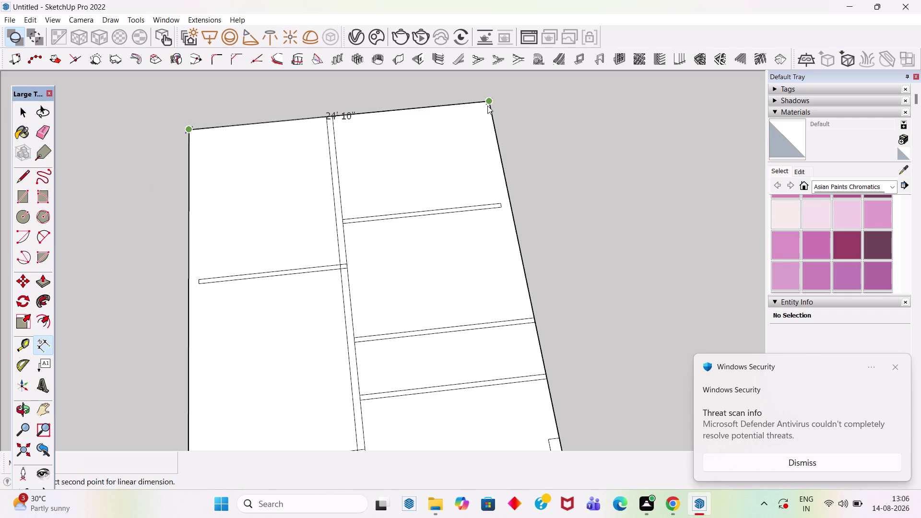
click(490, 101)
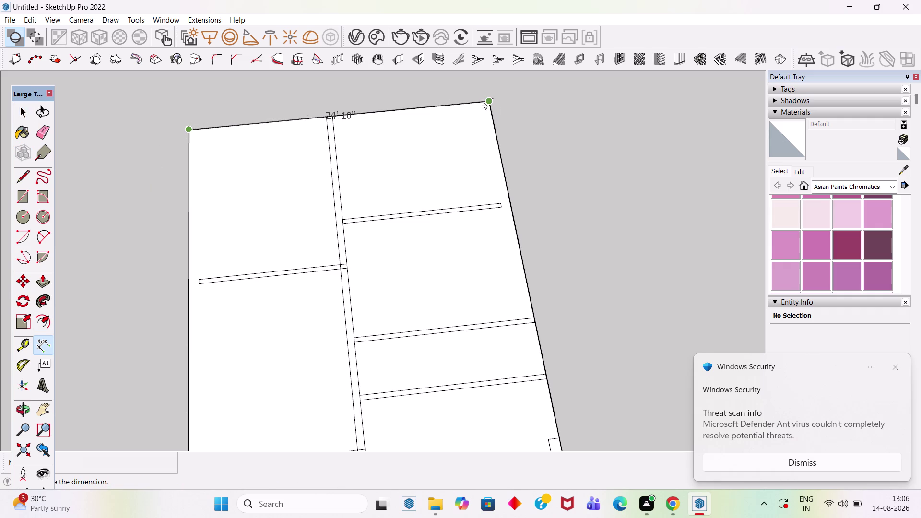
click(455, 88)
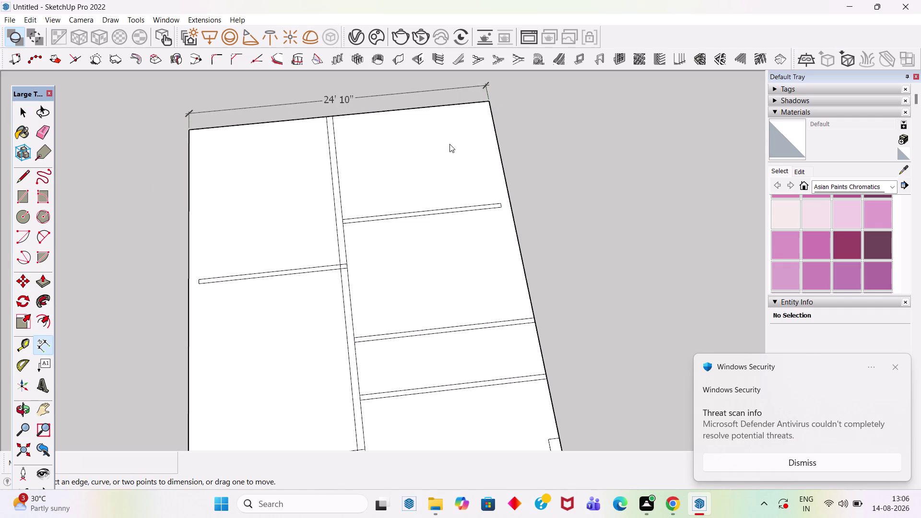
scroll(down, 3)
key(space)
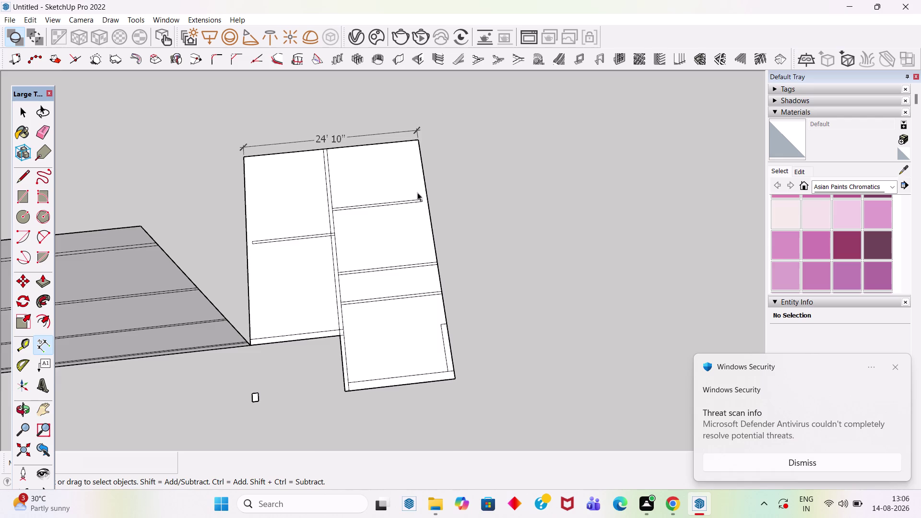
scroll(up, 3)
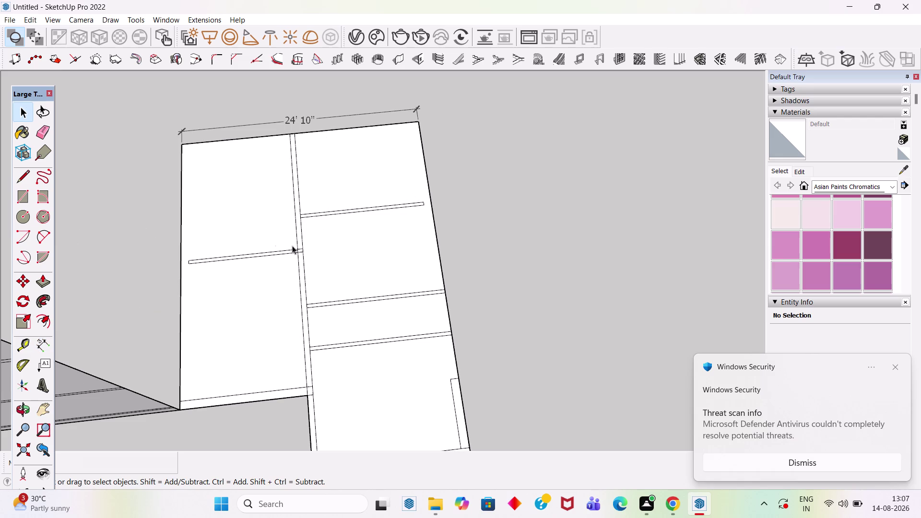
Place a guide 30' from the plan's left edge.
key(t)
click(180, 214)
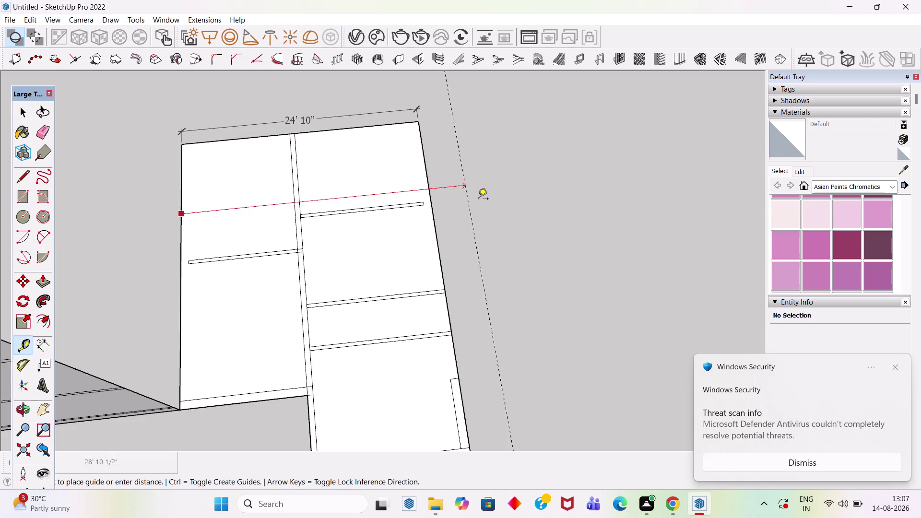
text(30')
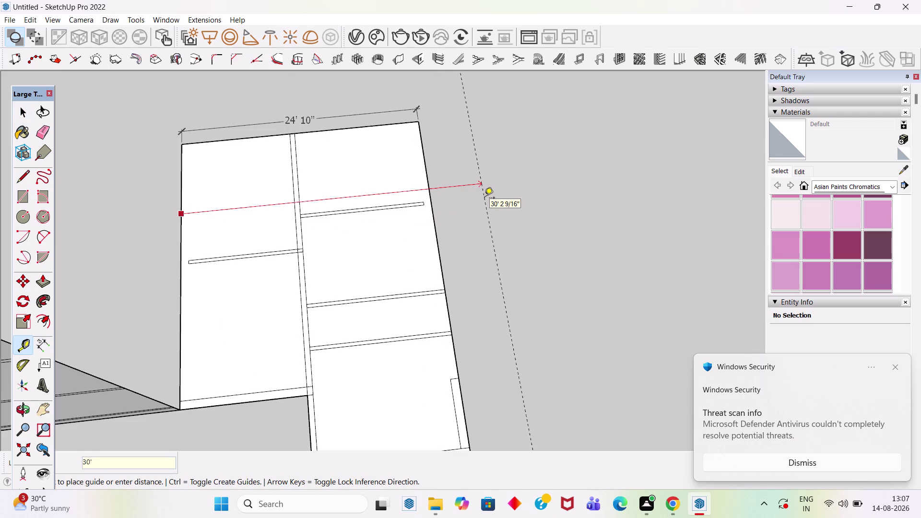
key(Return)
key(space)
scroll(down, 3)
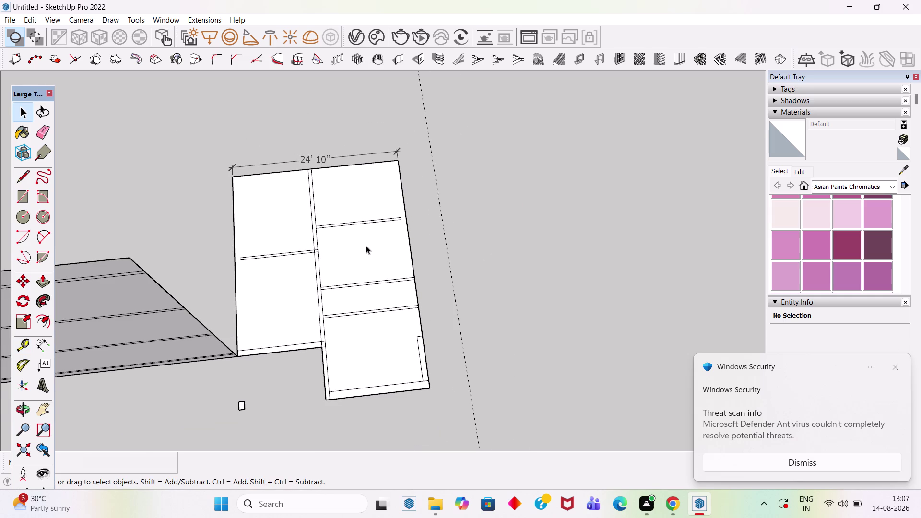
scroll(up, 3)
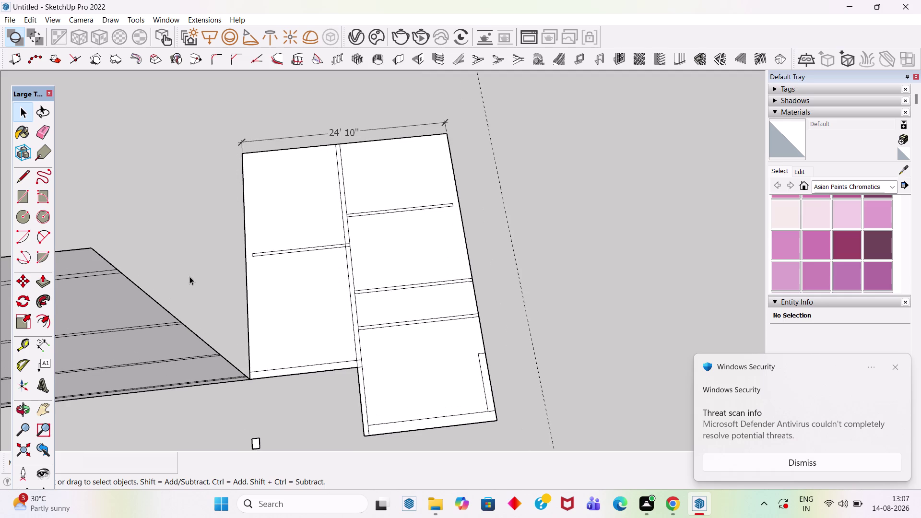
Add guides 3'6" from the left edge and 1'9" from the right edge.
key(t)
scroll(up, 3)
click(247, 225)
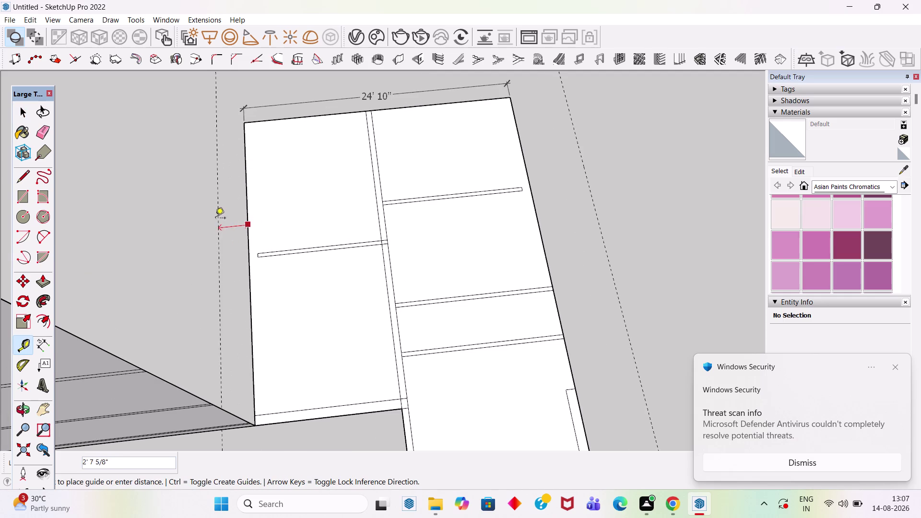
text(3')
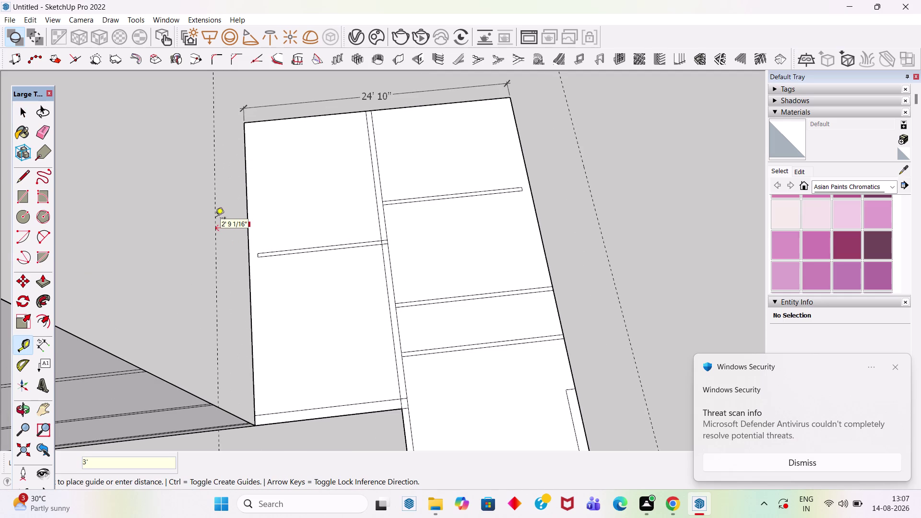
text(6")
key(Return)
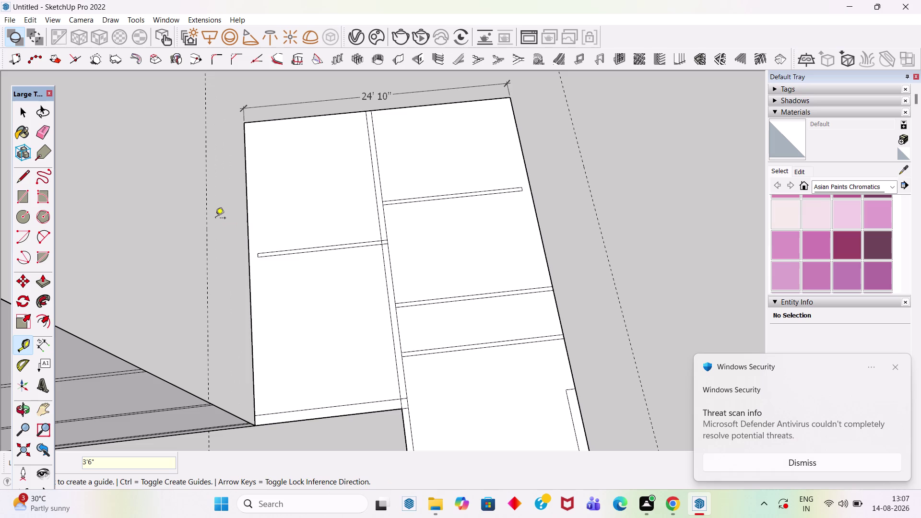
click(542, 239)
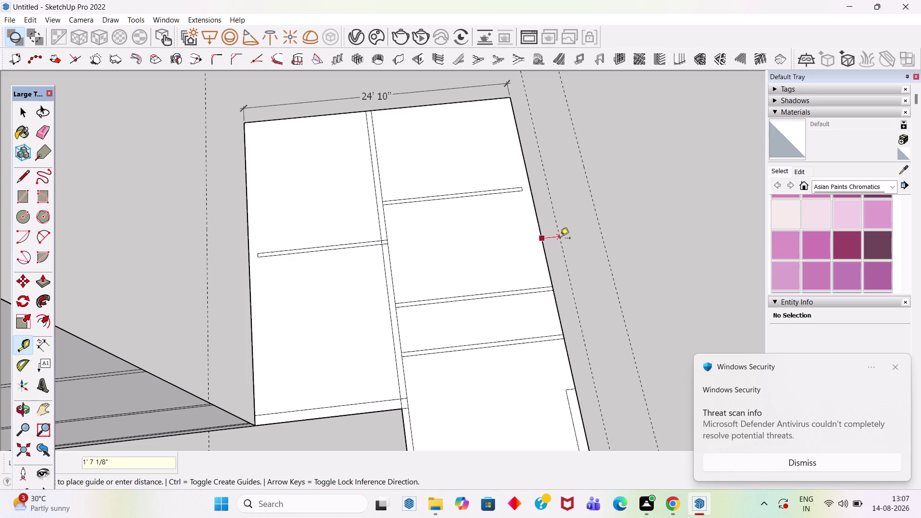
text(1'9)
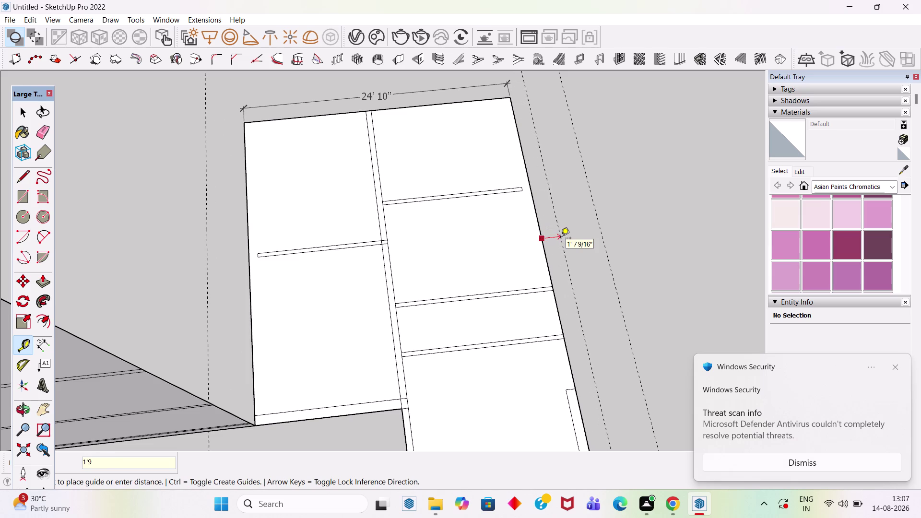
text(")
key(Return)
key(space)
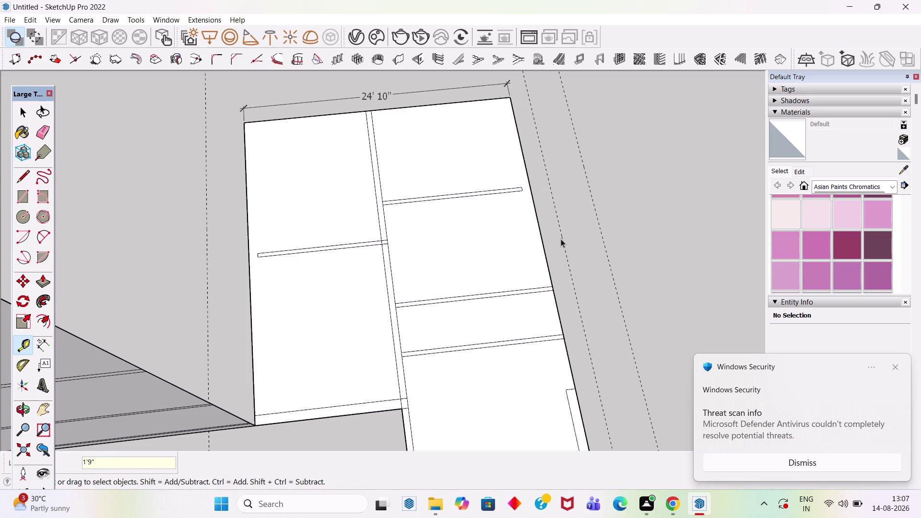
scroll(up, 3)
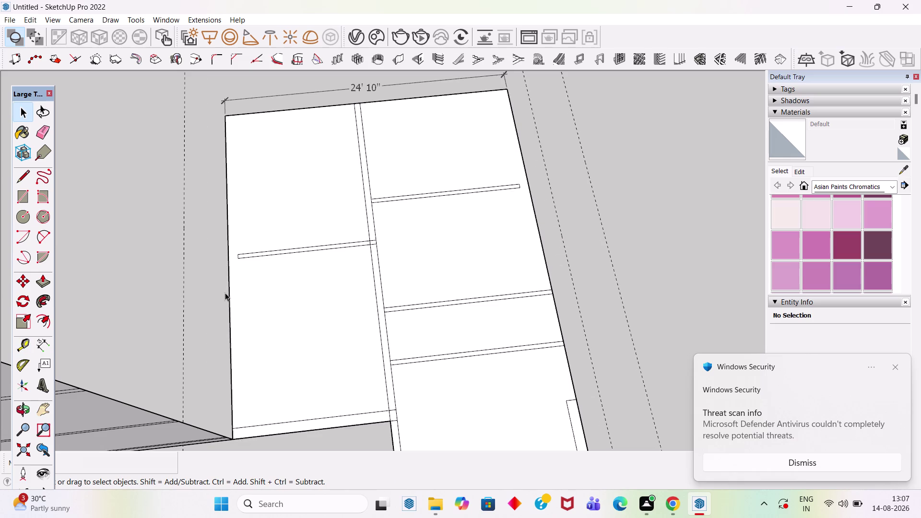
Offset guides 6" from both the left and right guide lines.
key(t)
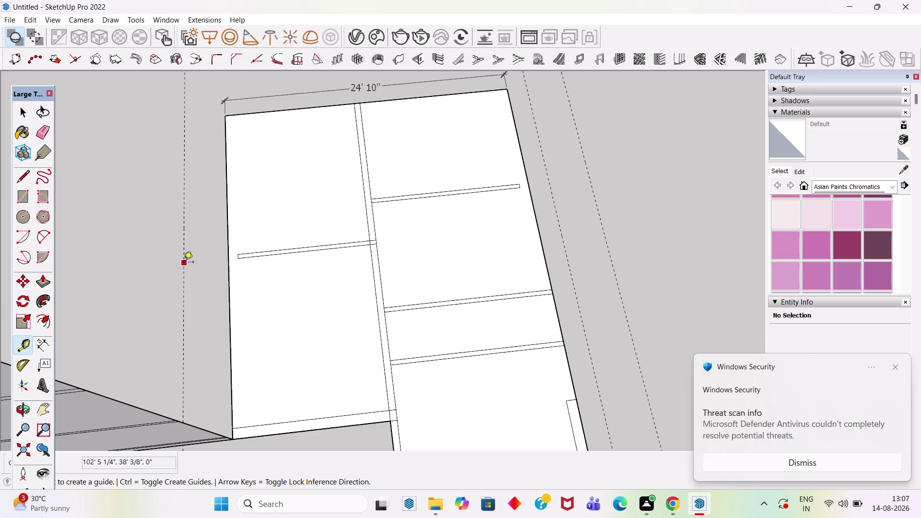
click(184, 263)
text(6)
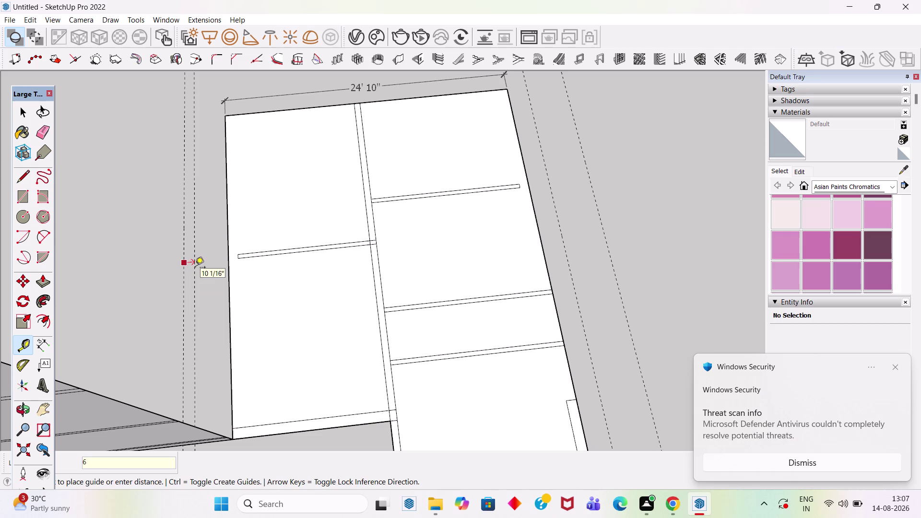
text(")
key(Return)
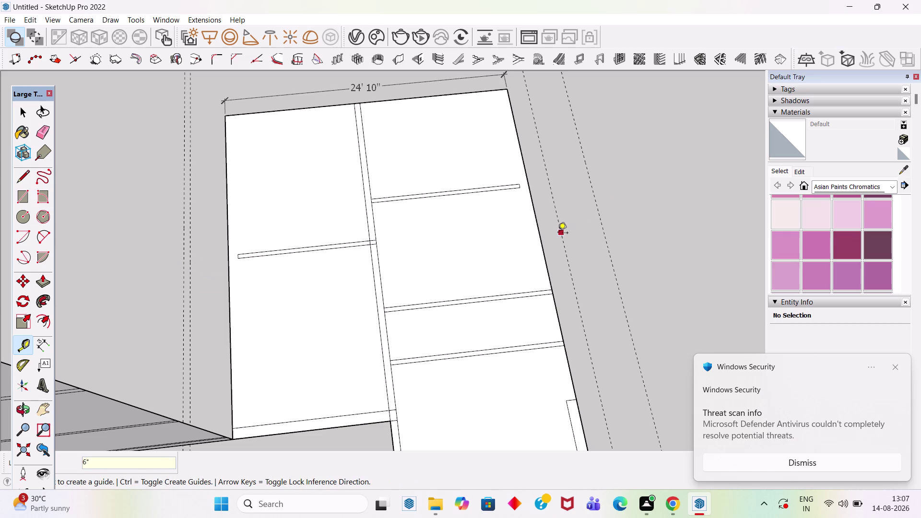
click(561, 236)
text(6)
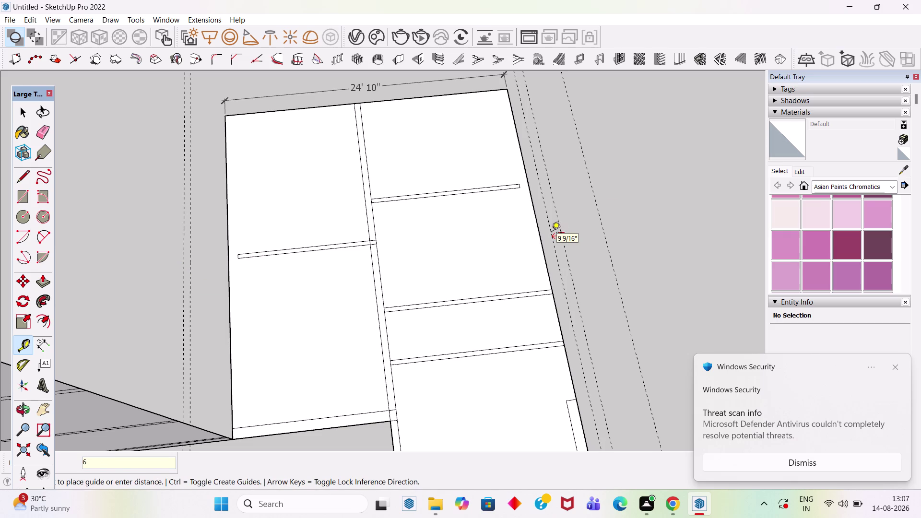
text(")
key(Return)
scroll(down, 3)
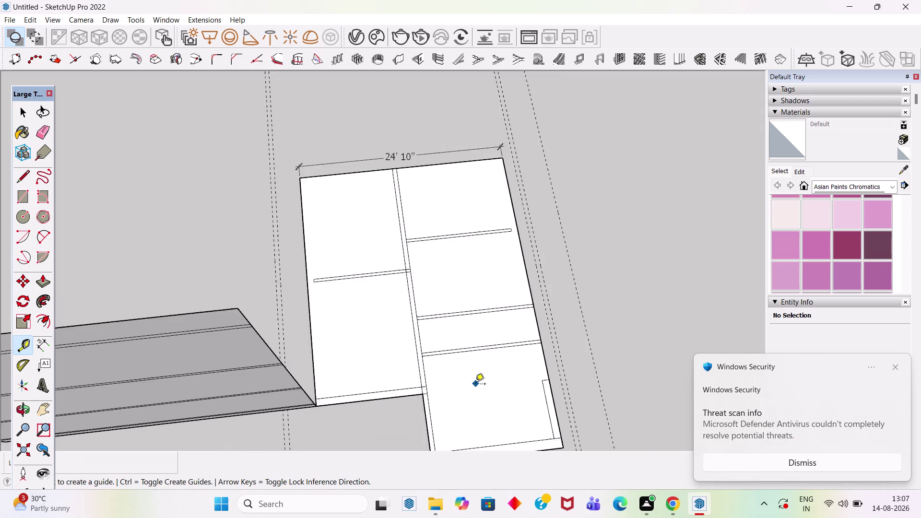
scroll(down, 3)
scroll(up, 3)
scroll(up, 3)
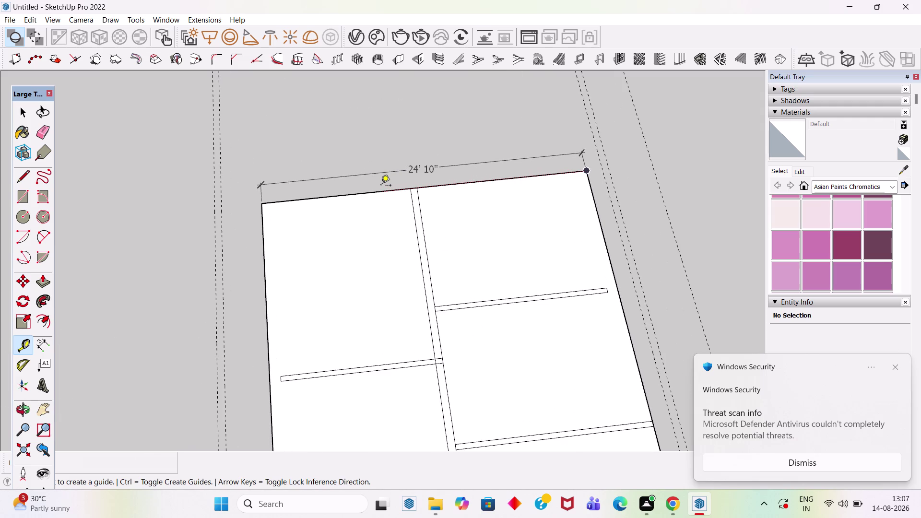
key(space)
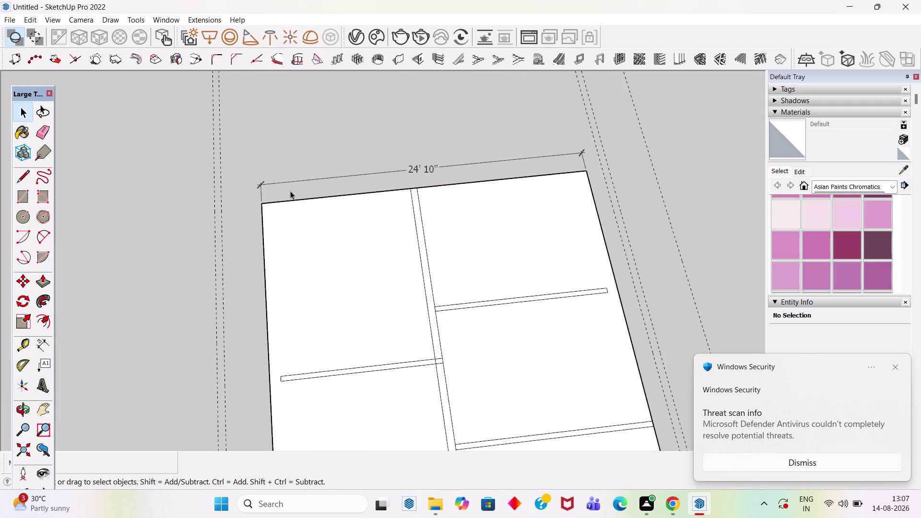
Lay guides along the top edge and 6" inside it, starting the strip at their intersection.
key(t)
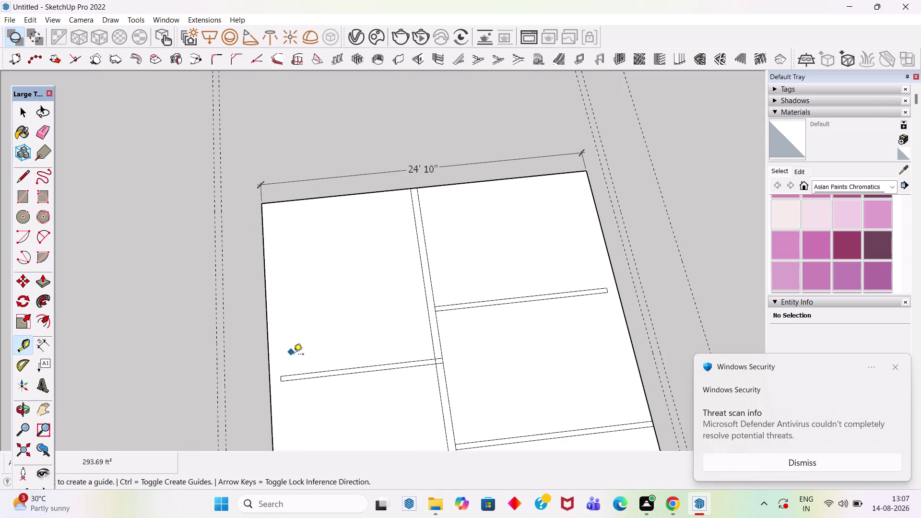
click(303, 372)
click(281, 202)
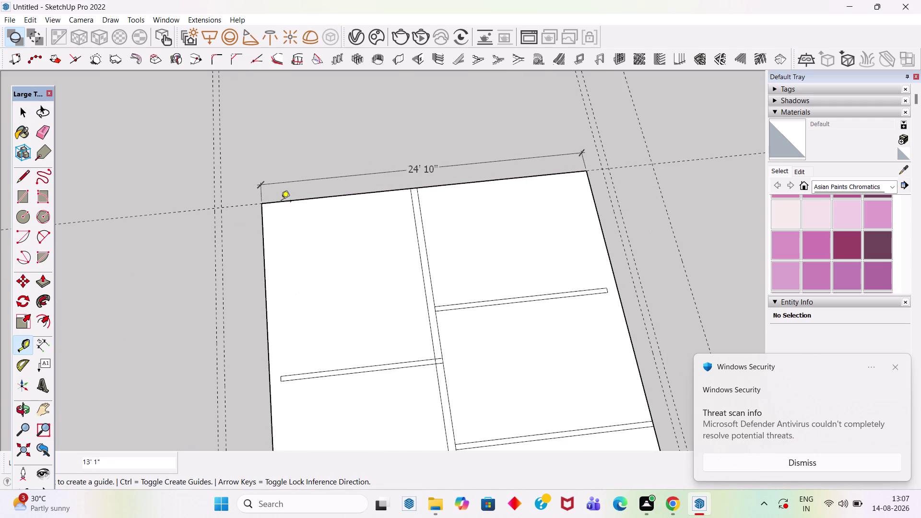
scroll(up, 3)
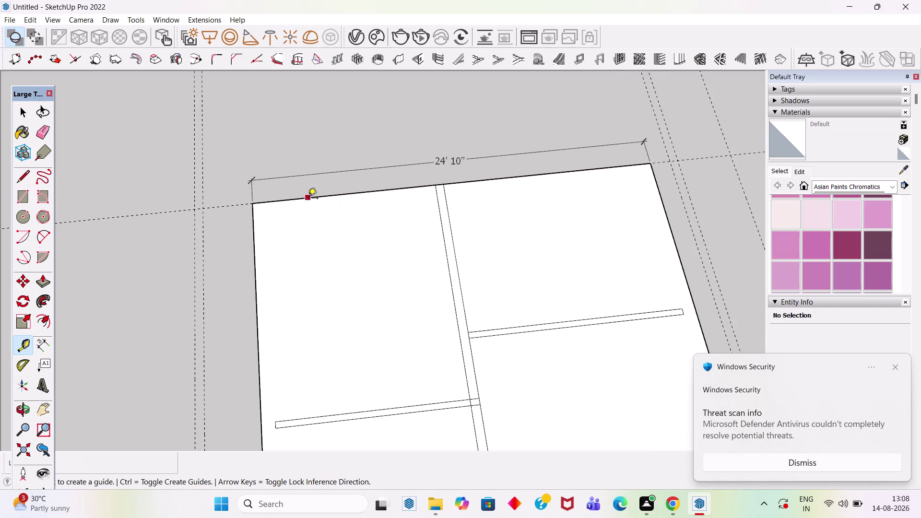
click(308, 199)
text(6)
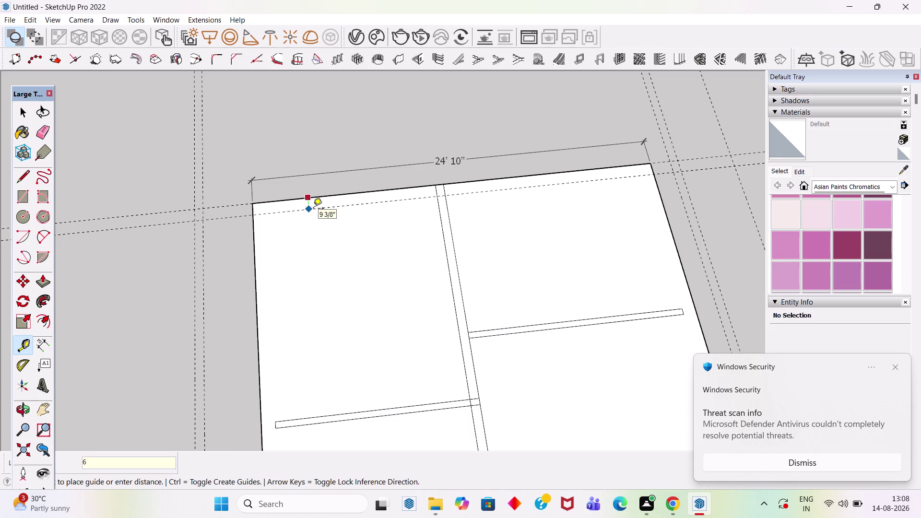
text(")
key(Return)
key(space)
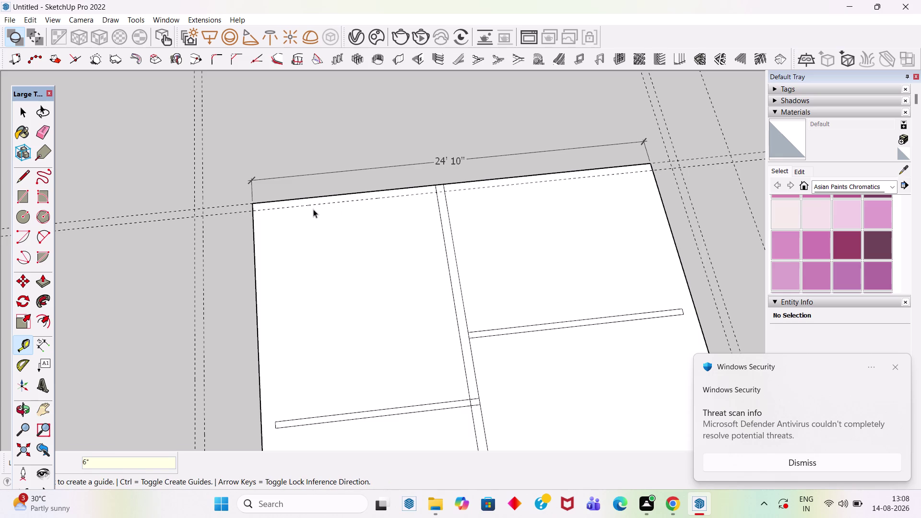
key(r)
click(193, 208)
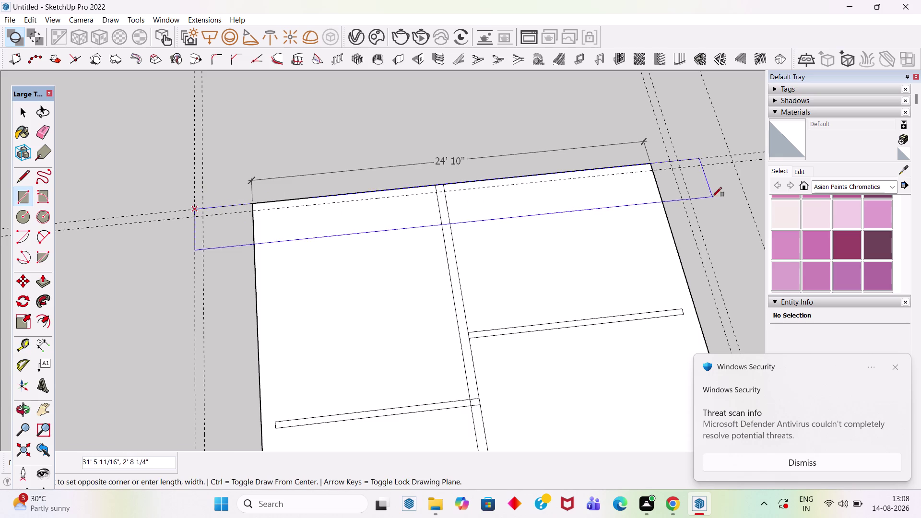
Finish the thin top wall strip rectangle between the guides.
click(680, 167)
scroll(down, 3)
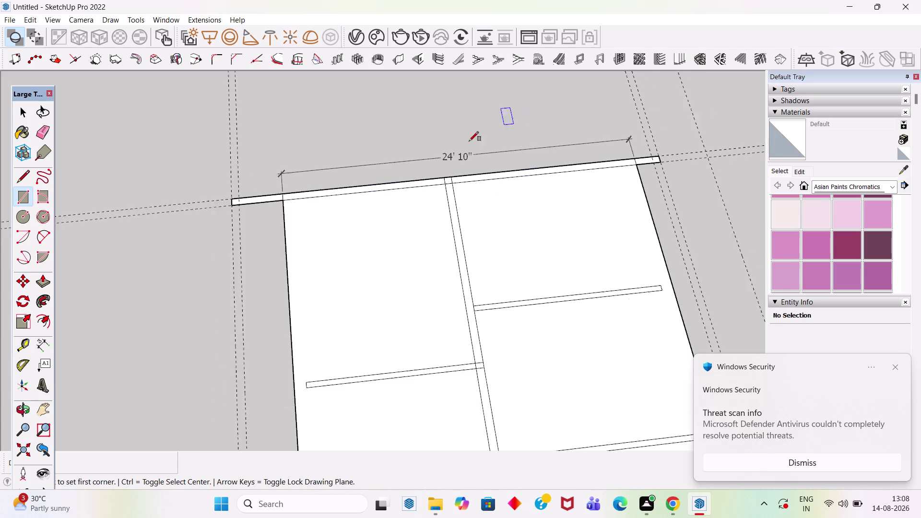
scroll(down, 3)
scroll(down, 3)
Draw a rectangle from the strip's left end to the plan's bottom-right corner.
click(259, 181)
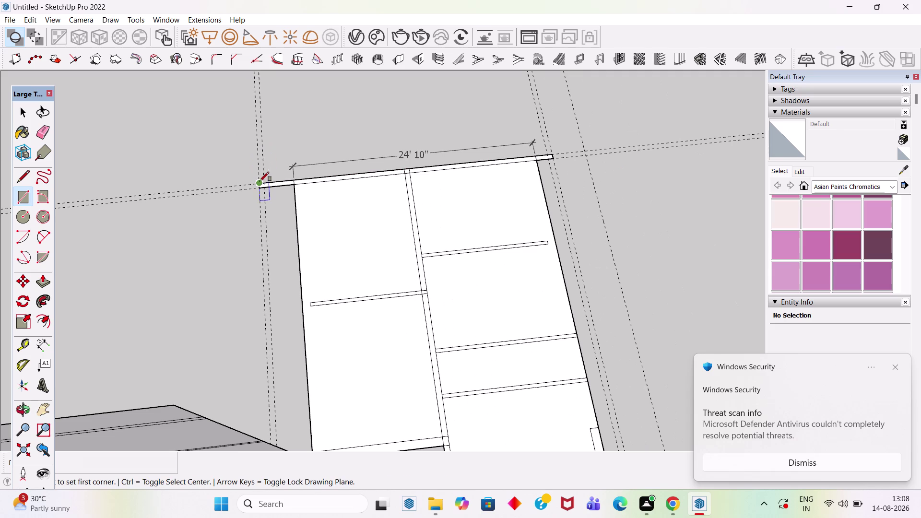
scroll(down, 3)
scroll(up, 3)
middle_drag(304, 400, 259, 277)
scroll(up, 3)
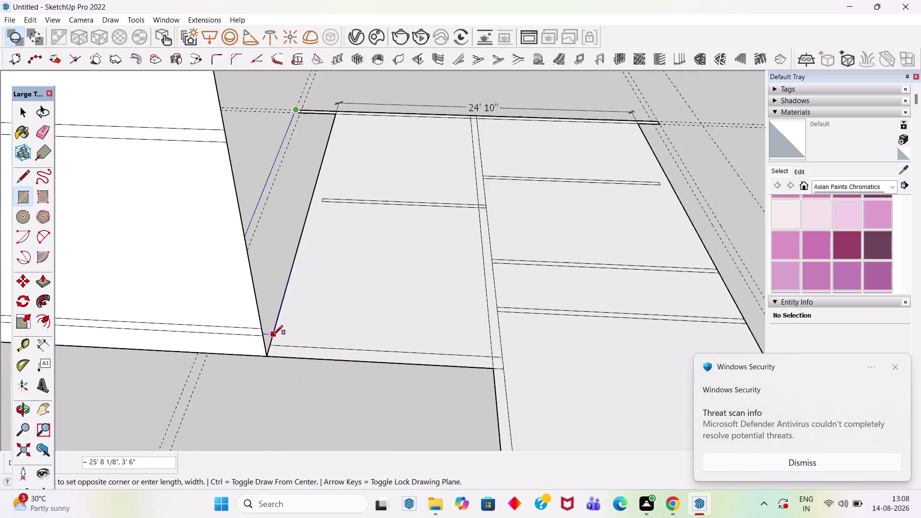
middle_drag(278, 324, 251, 378)
scroll(down, 3)
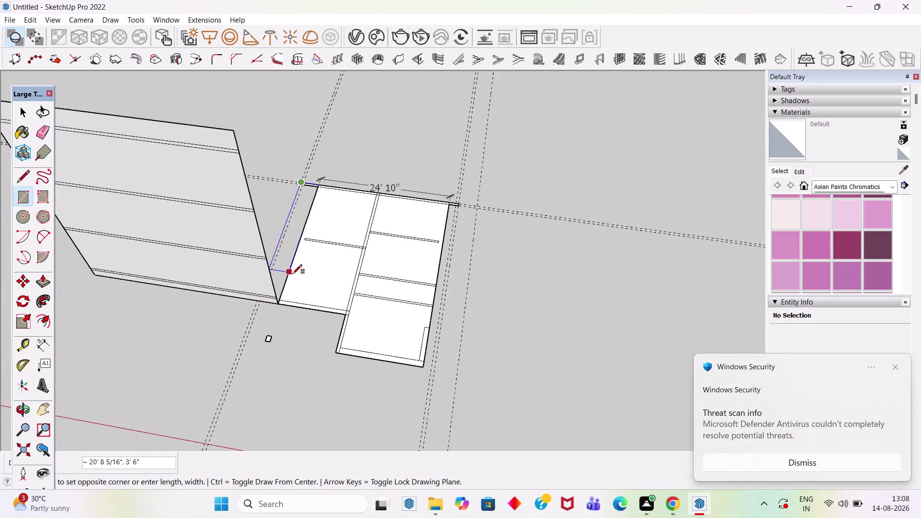
scroll(down, 3)
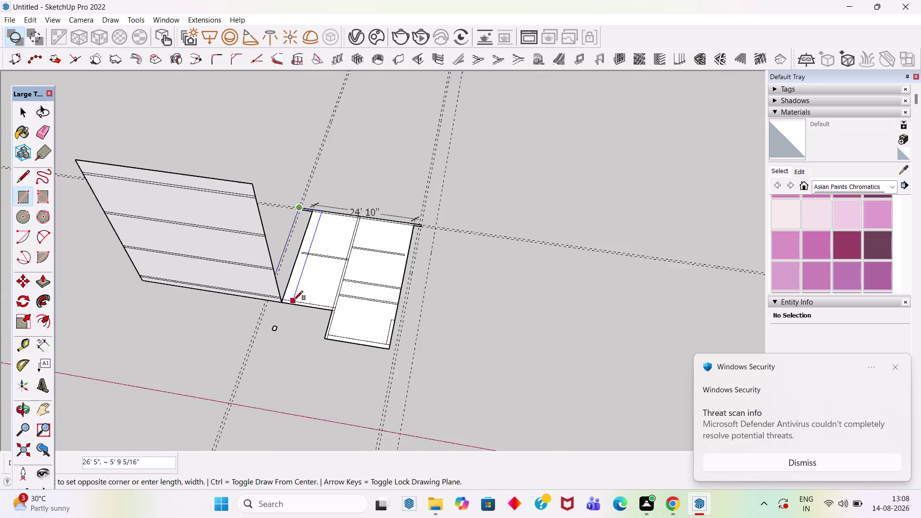
scroll(down, 3)
scroll(up, 3)
scroll(up, 3)
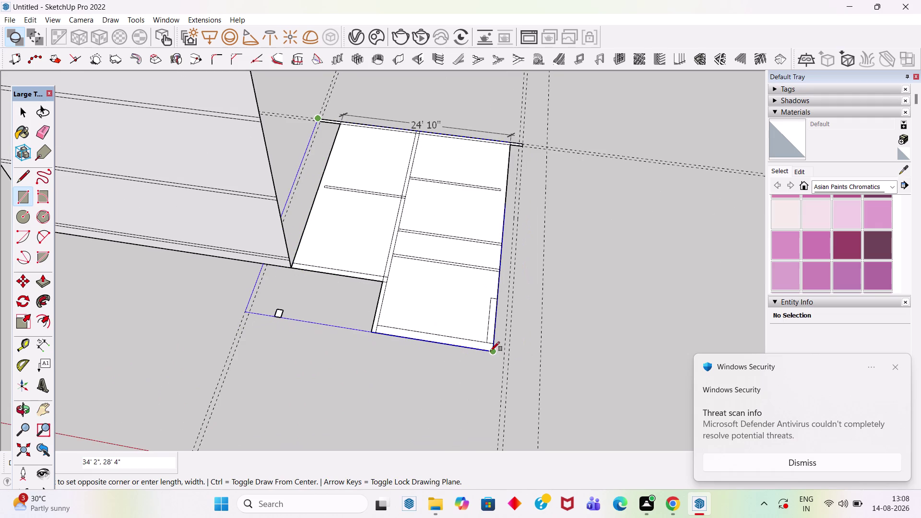
scroll(up, 3)
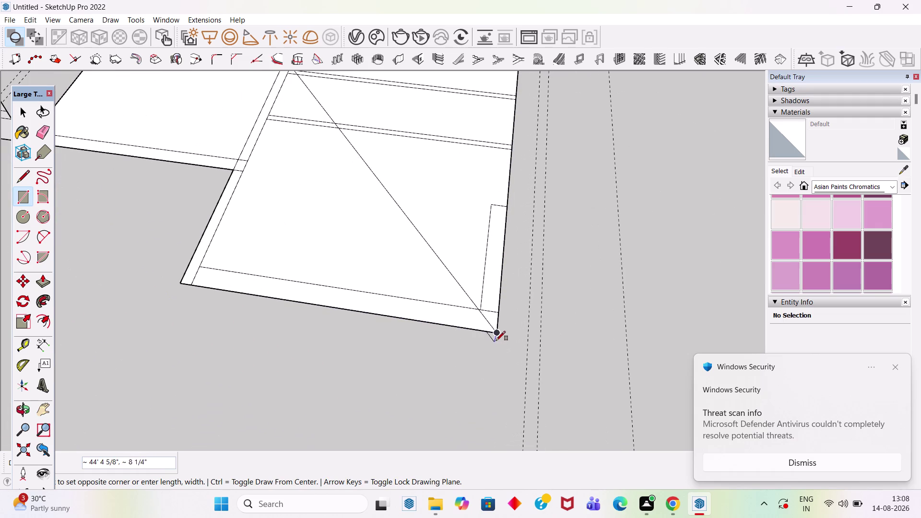
click(497, 332)
scroll(down, 3)
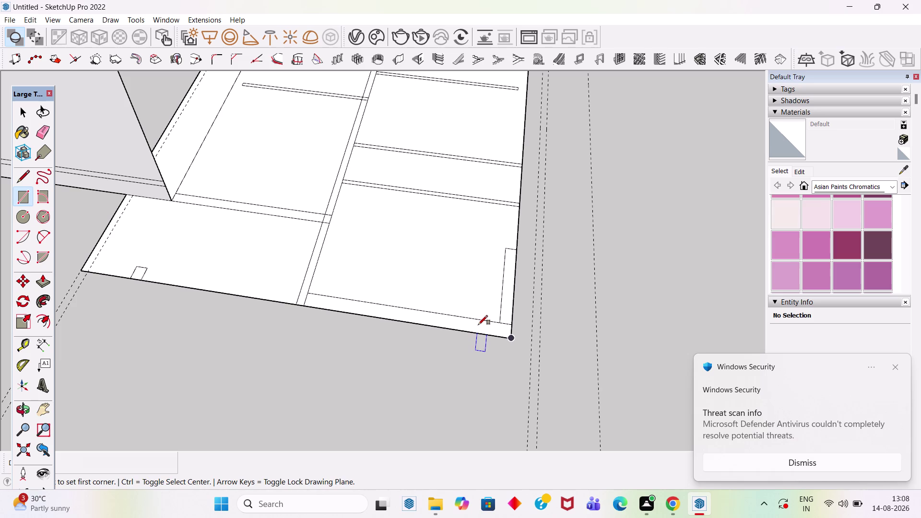
scroll(down, 3)
scroll(down, 3)
scroll(up, 3)
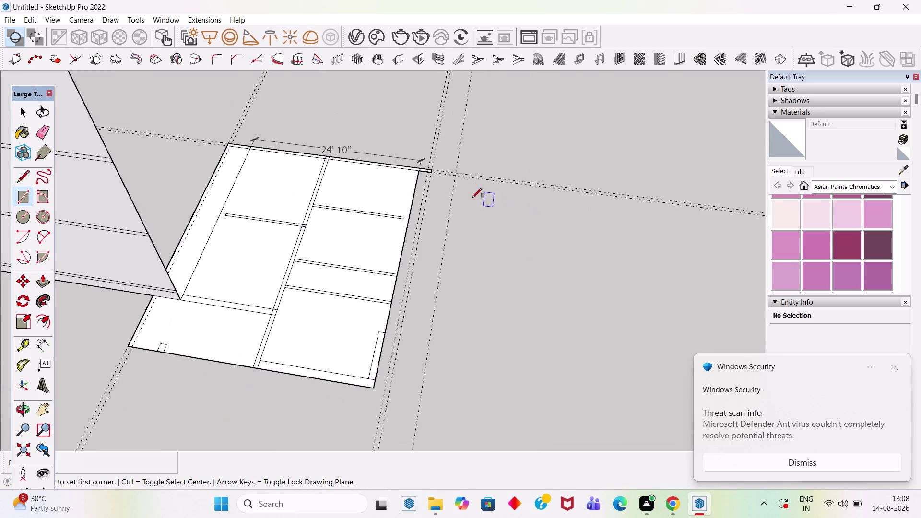
scroll(up, 3)
scroll(up, 3)
Start a strip at the plan's top-right corner, ending near the bottom-right corner.
click(423, 166)
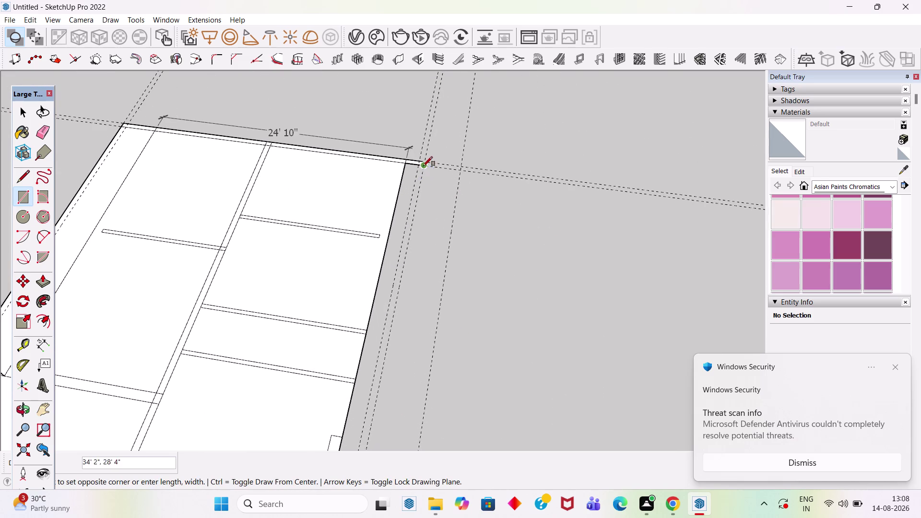
scroll(down, 3)
scroll(up, 3)
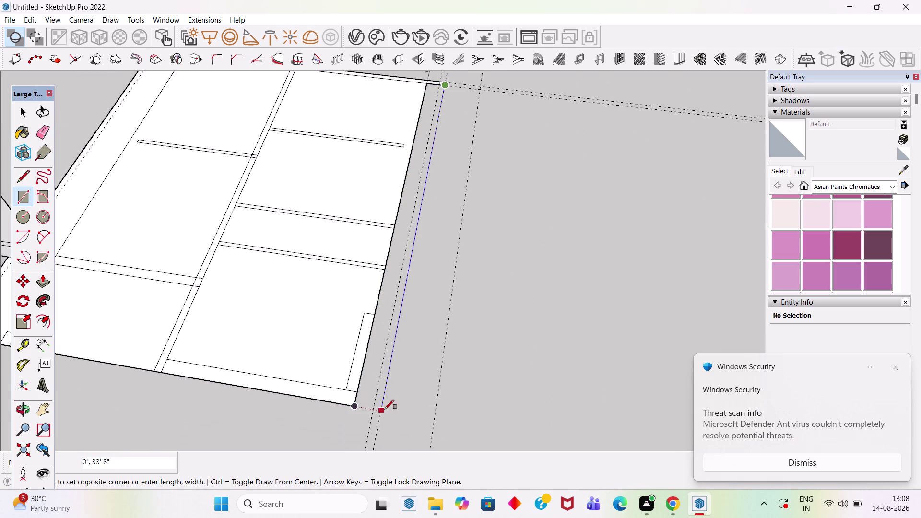
click(381, 410)
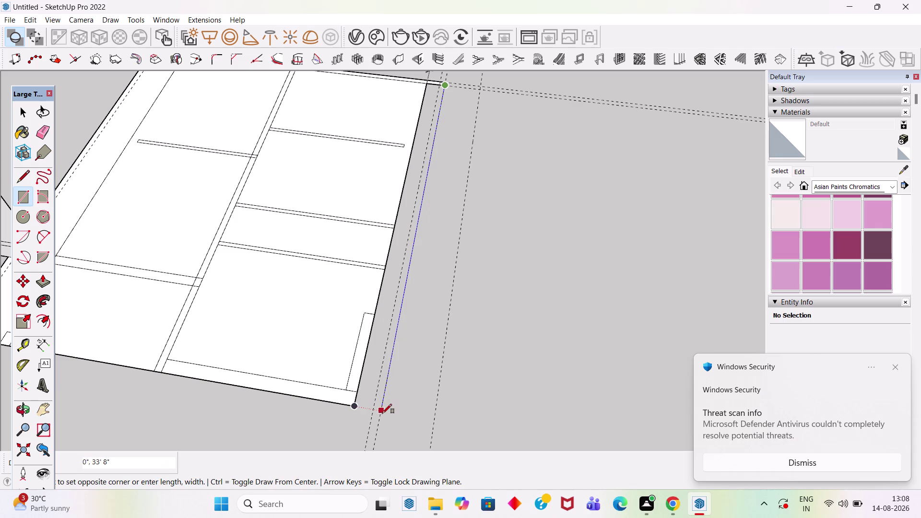
click(382, 412)
double_click(384, 409)
click(357, 404)
scroll(down, 3)
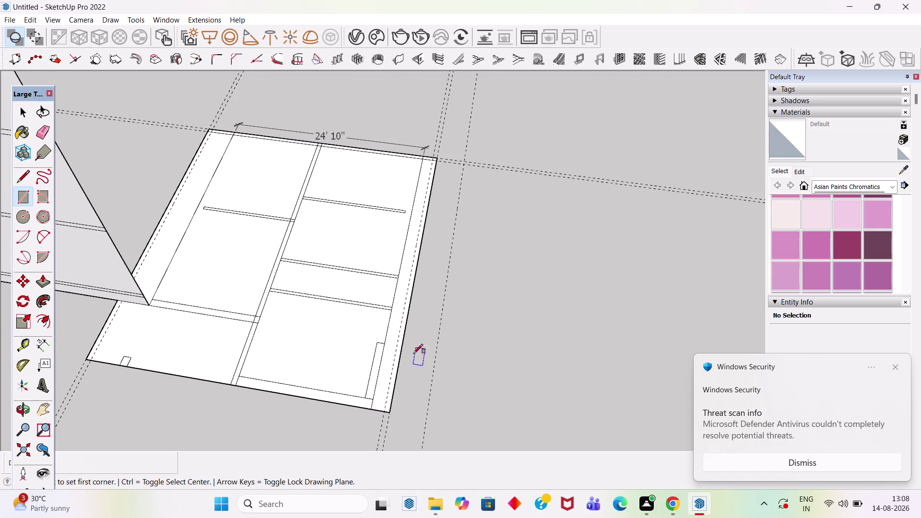
scroll(up, 3)
Draw the thin 6-inch wall strip down the plan's right outer edge.
click(383, 412)
scroll(down, 3)
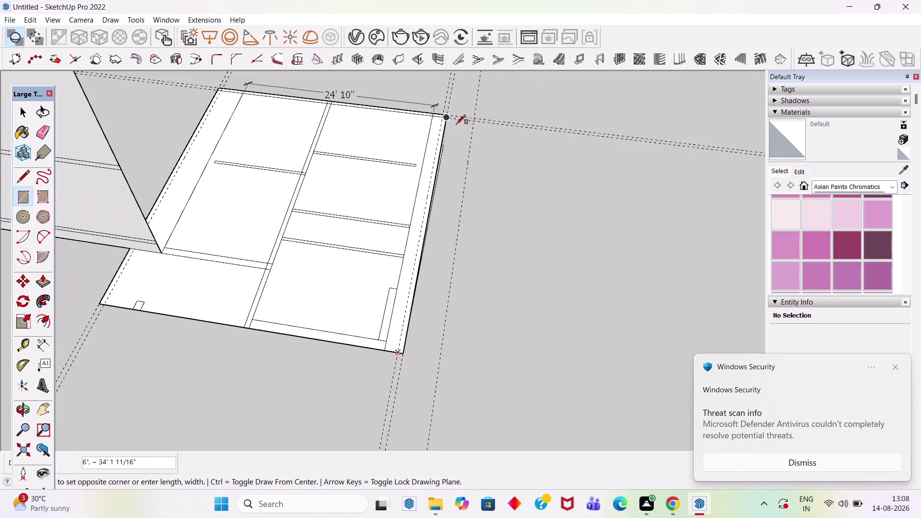
scroll(up, 3)
click(453, 114)
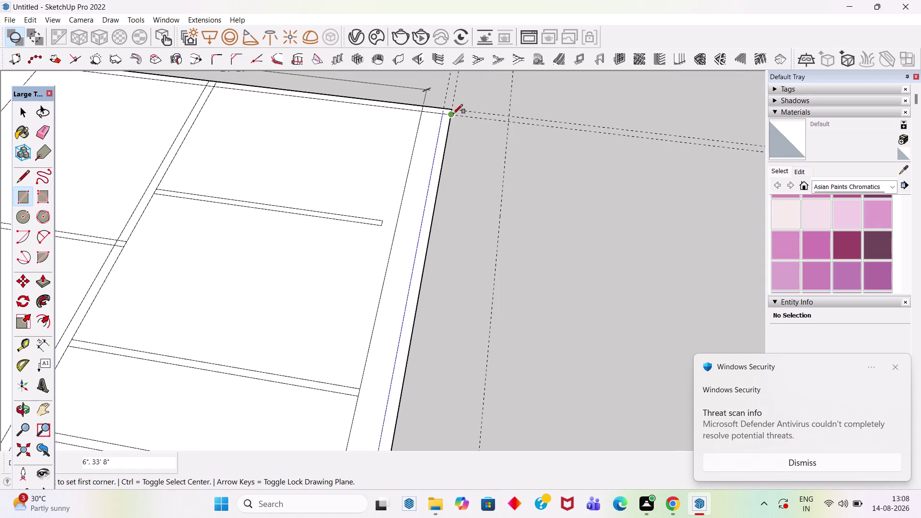
scroll(down, 3)
scroll(down, 3)
scroll(down, 3)
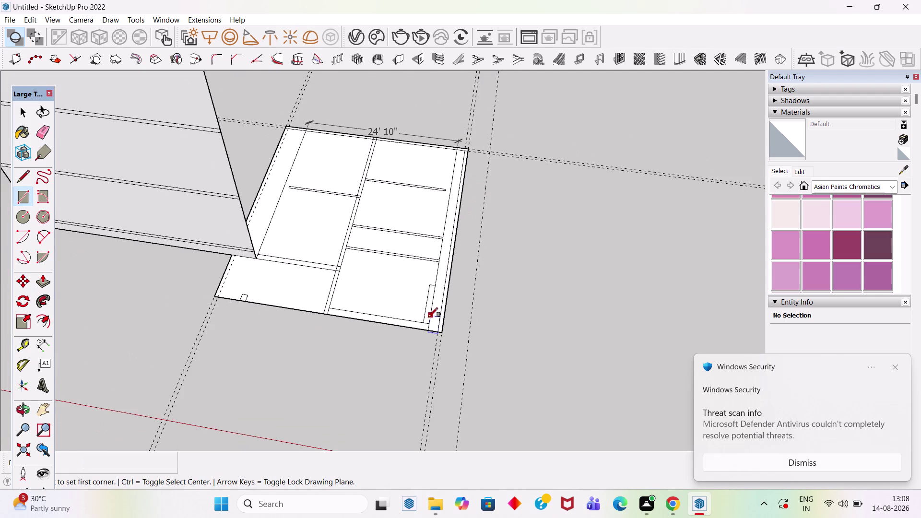
scroll(up, 3)
key(space)
key(space)
key(space)
key(space)
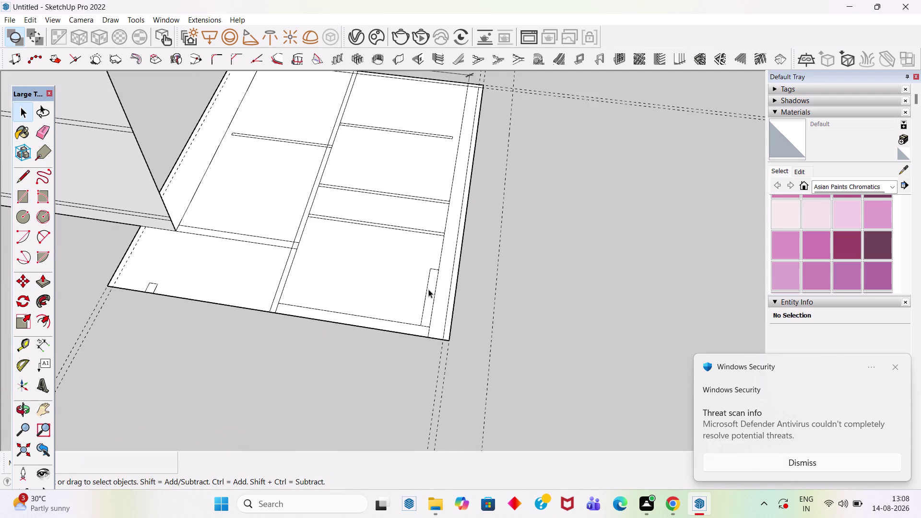
Delete the stray short edge and selection in the lower-right room.
click(426, 291)
key(Delete)
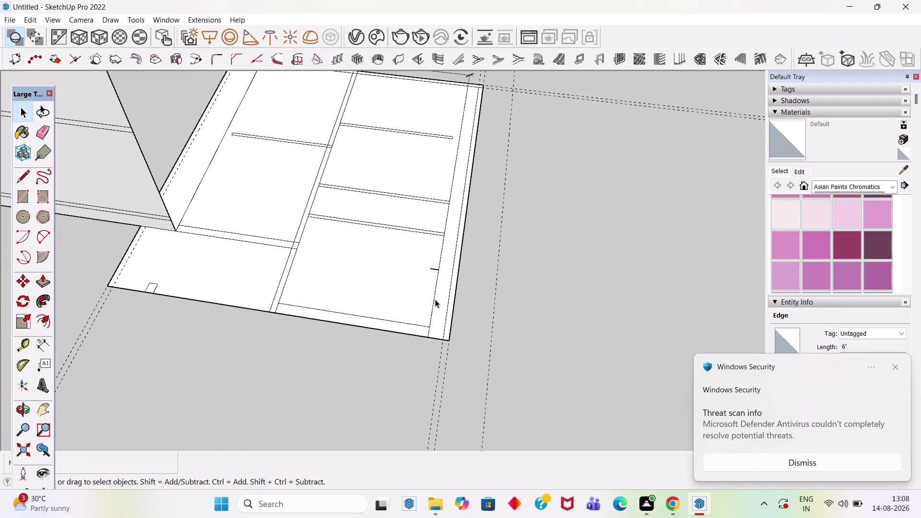
click(433, 268)
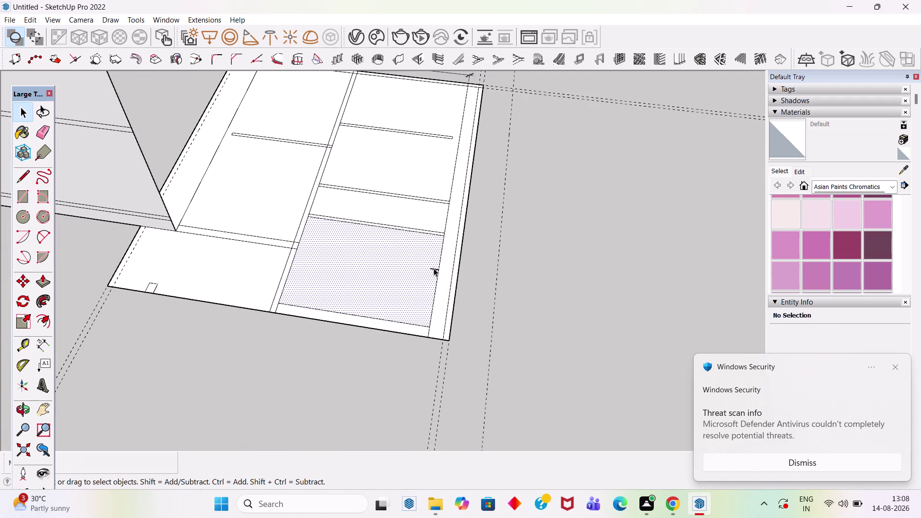
click(432, 268)
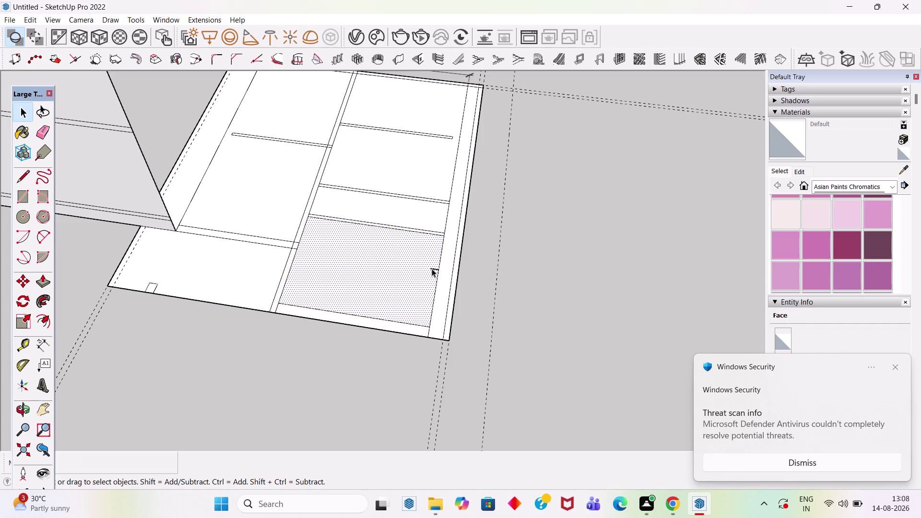
key(Delete)
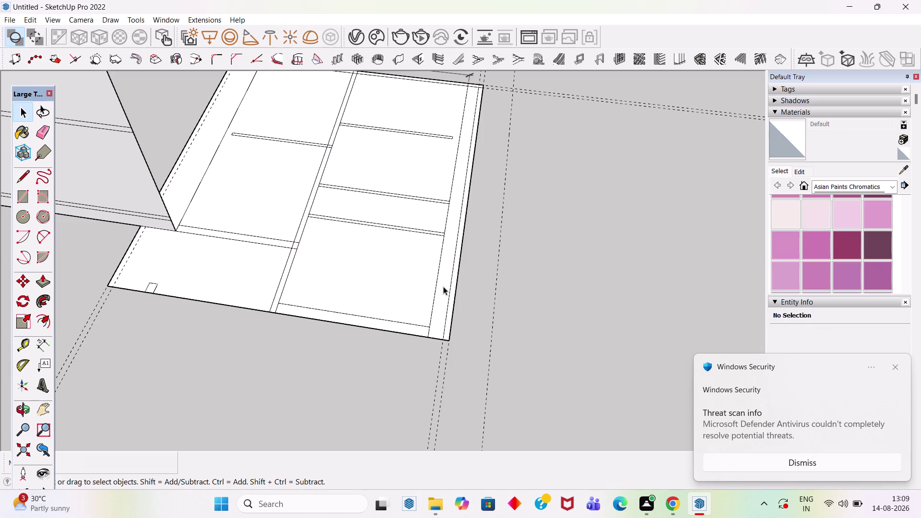
Delete the 24' 10" dimension along the top.
scroll(down, 3)
scroll(down, 3)
scroll(up, 3)
click(467, 116)
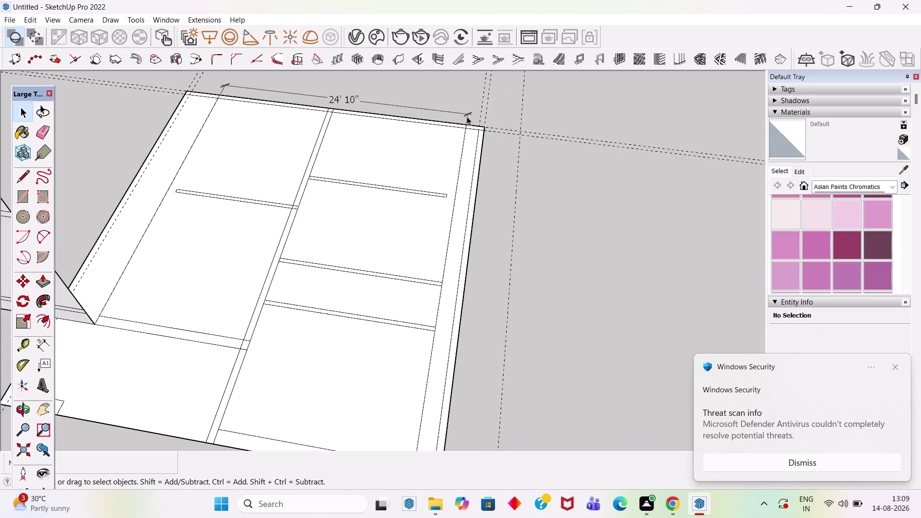
key(Delete)
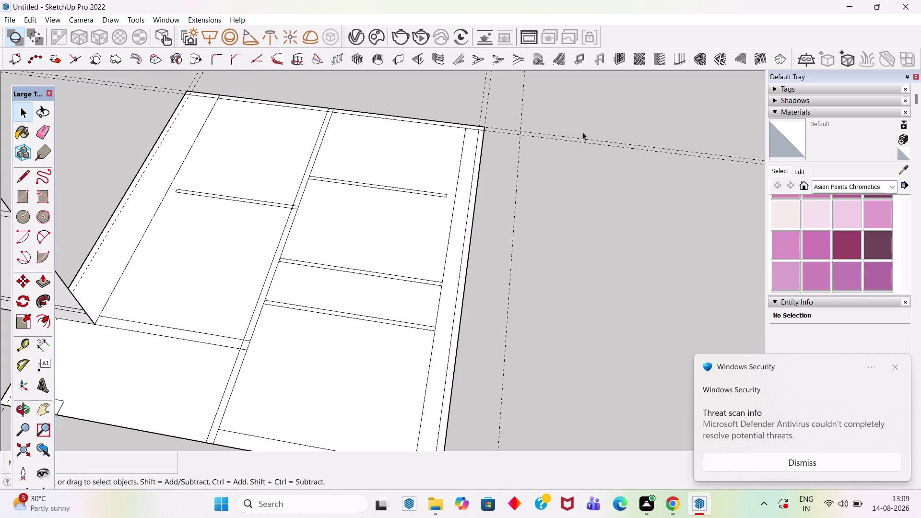
Check the 3'9" edge beside the right wall strip and orbit to view the whole plan.
scroll(down, 3)
scroll(up, 3)
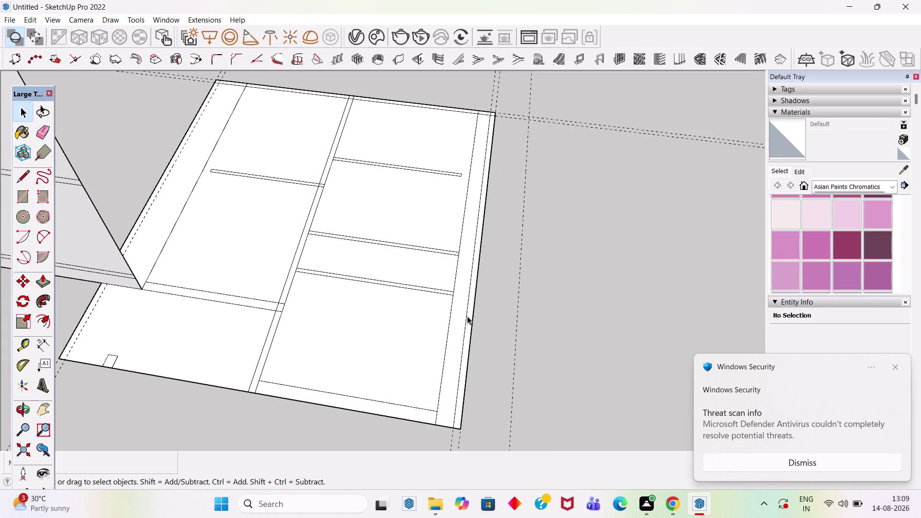
scroll(up, 3)
click(455, 286)
scroll(down, 3)
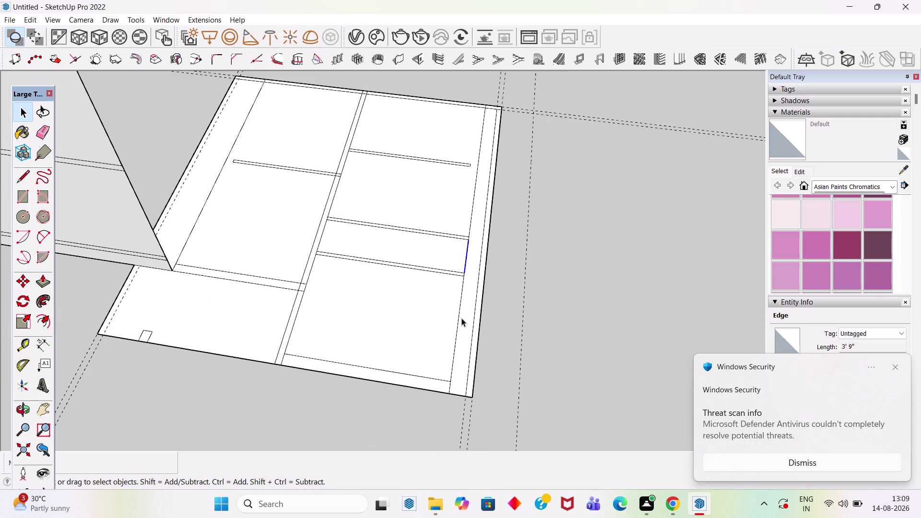
scroll(down, 3)
middle_drag(299, 358, 382, 368)
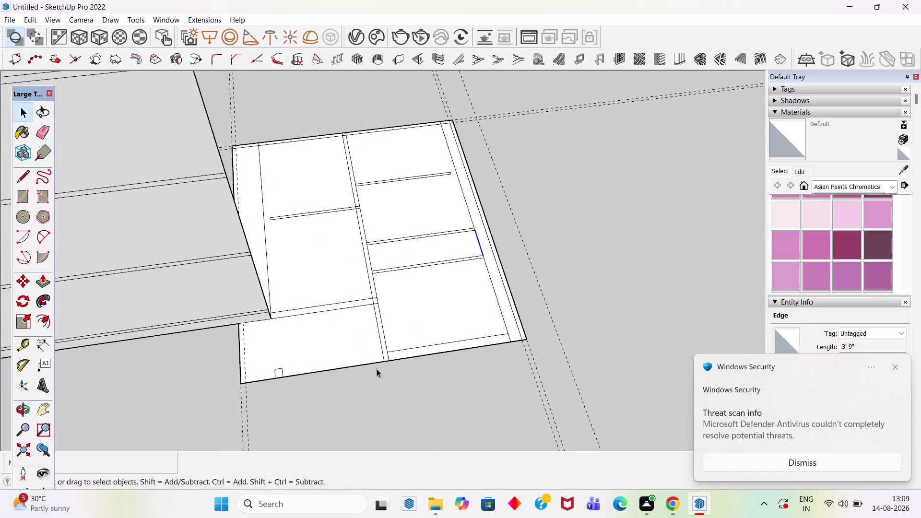
scroll(up, 3)
key(t)
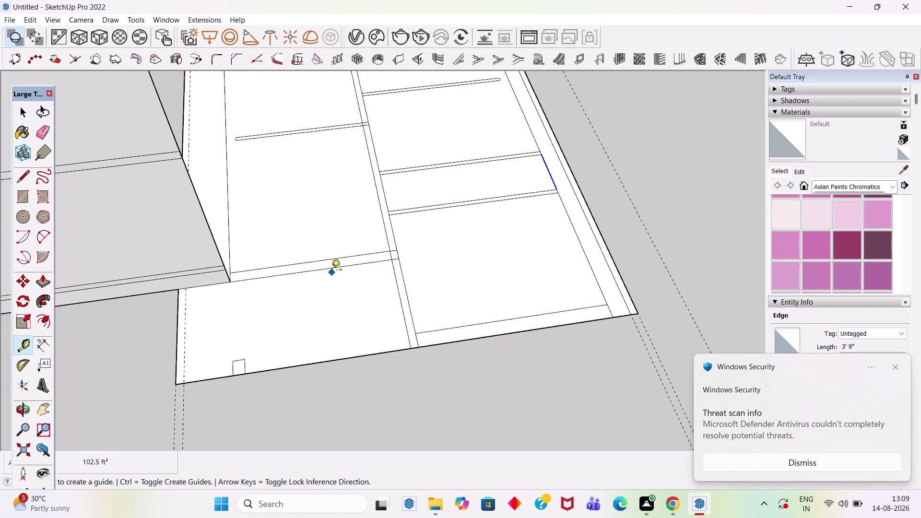
Place a guide 13' from the lower room's top edge.
click(332, 269)
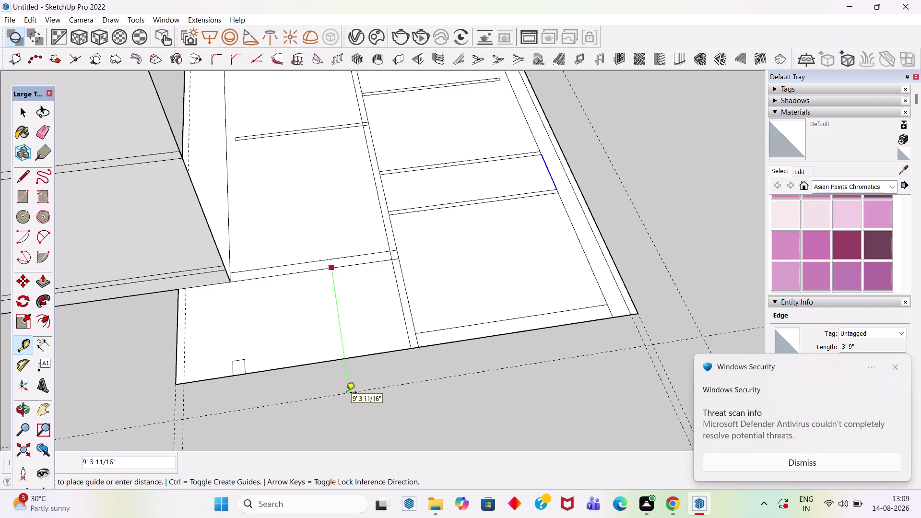
text(1)
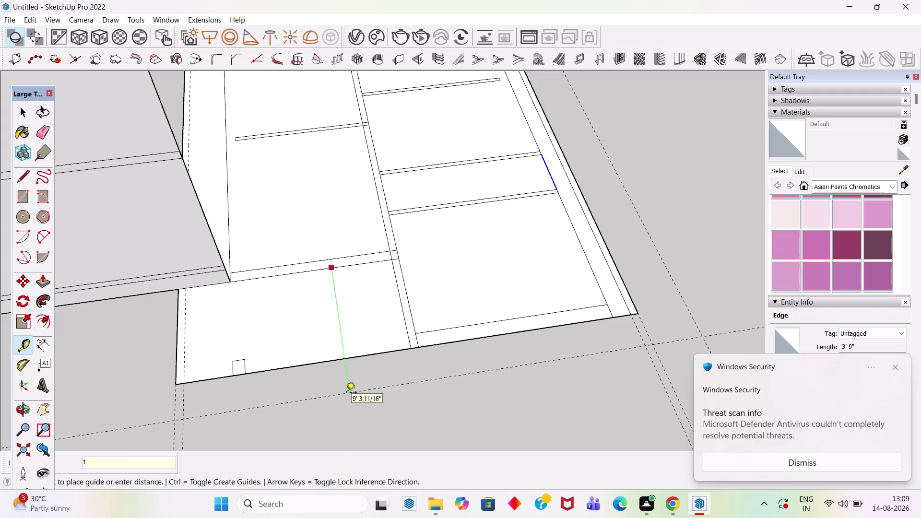
text(3')
key(Return)
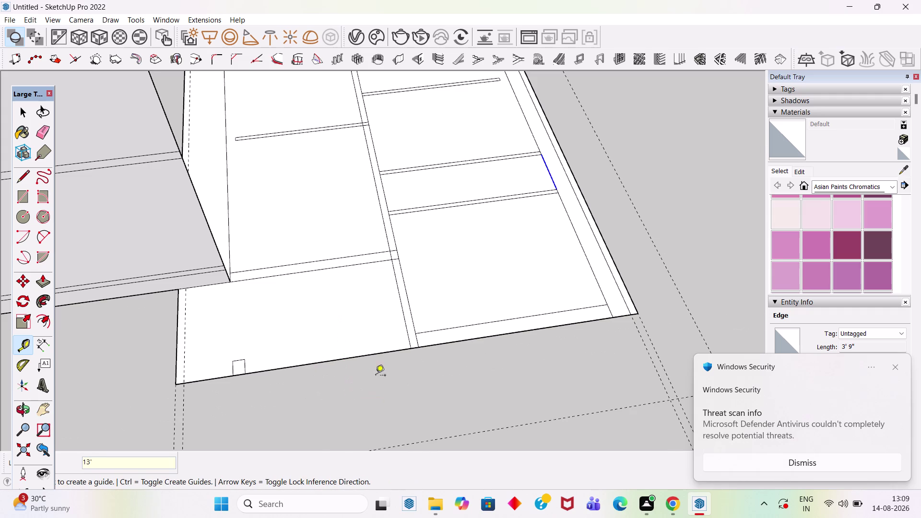
scroll(down, 3)
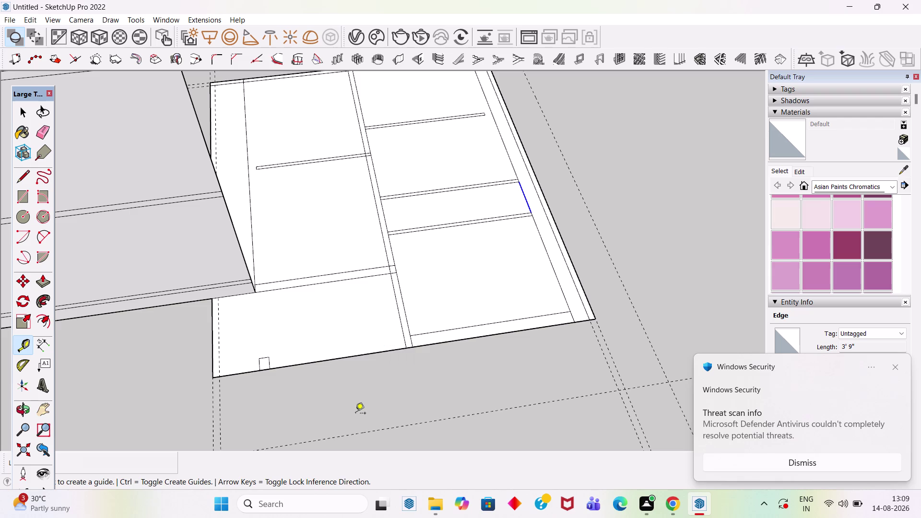
scroll(down, 3)
scroll(up, 3)
scroll(up, 3)
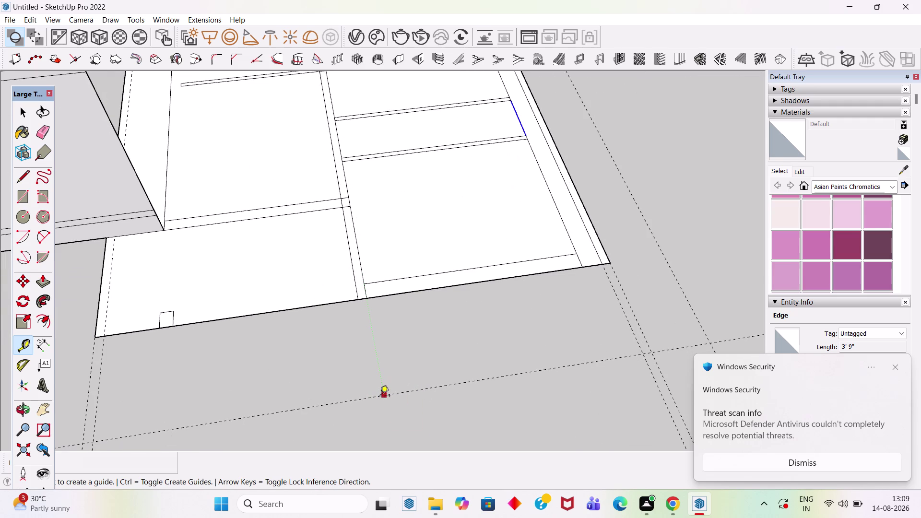
Place a guide 6" outside the plan's bottom edge.
click(388, 394)
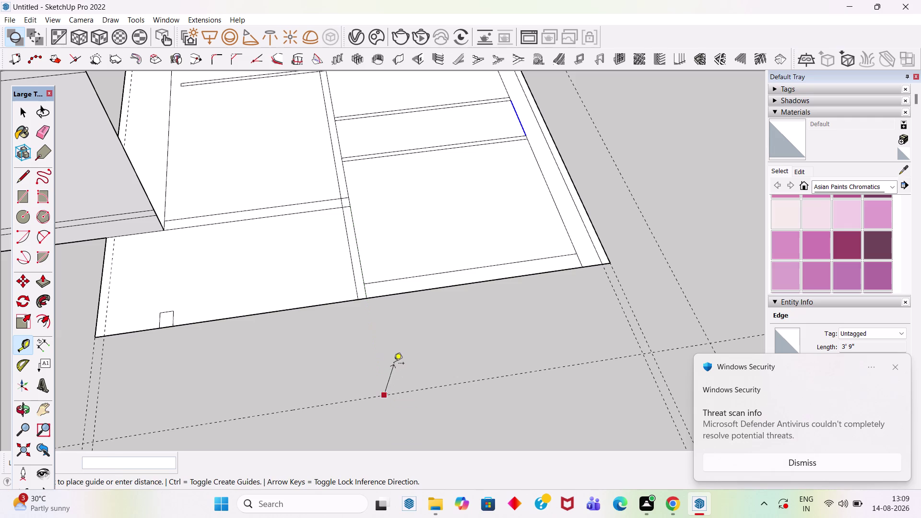
key(Escape)
click(417, 387)
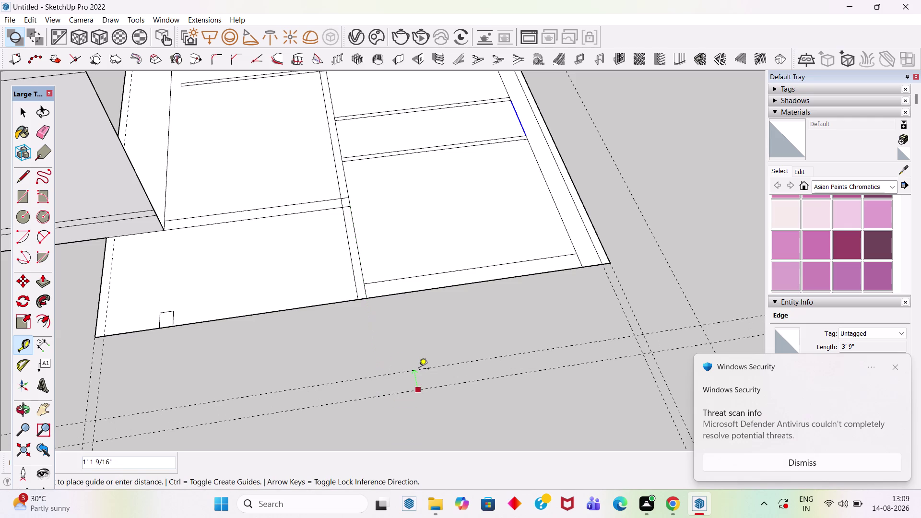
key(6)
key(shift+quotedbl)
key(Return)
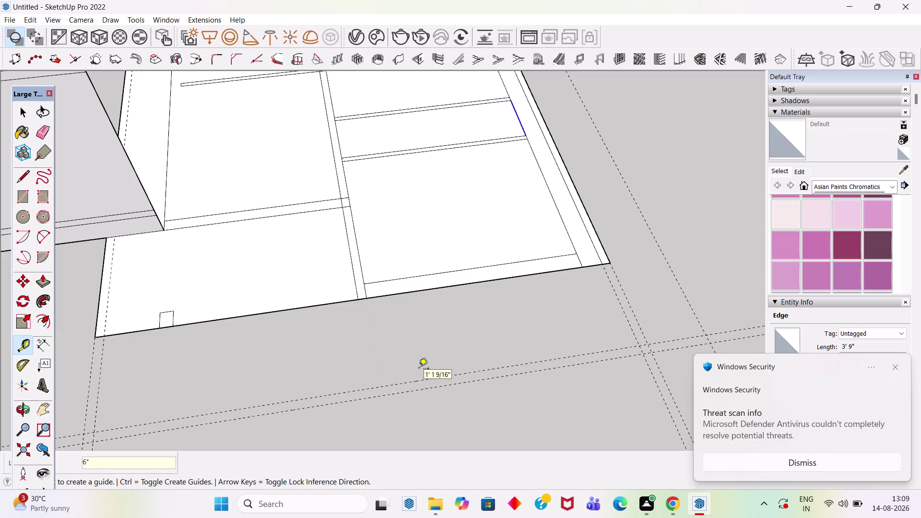
key(space)
Draw a wall-strip rectangle from the plan's bottom-left corner to the guide intersection.
key(r)
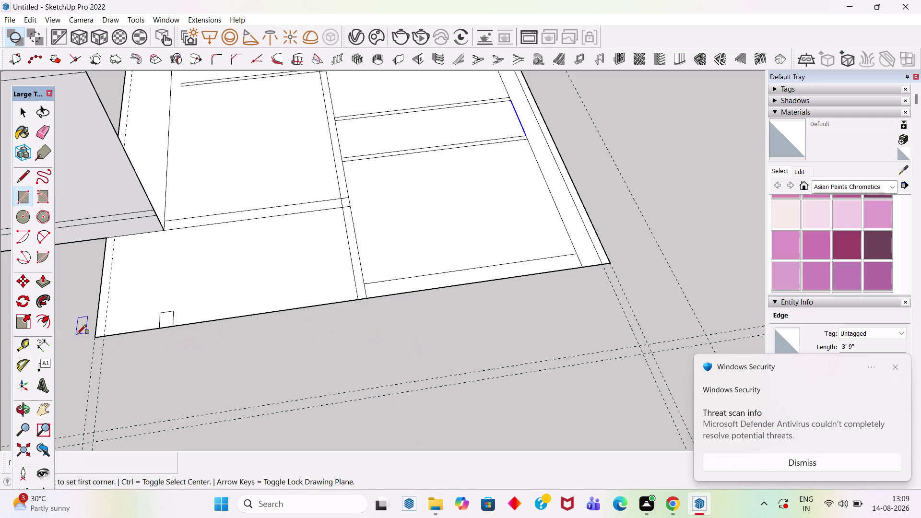
click(95, 337)
click(652, 352)
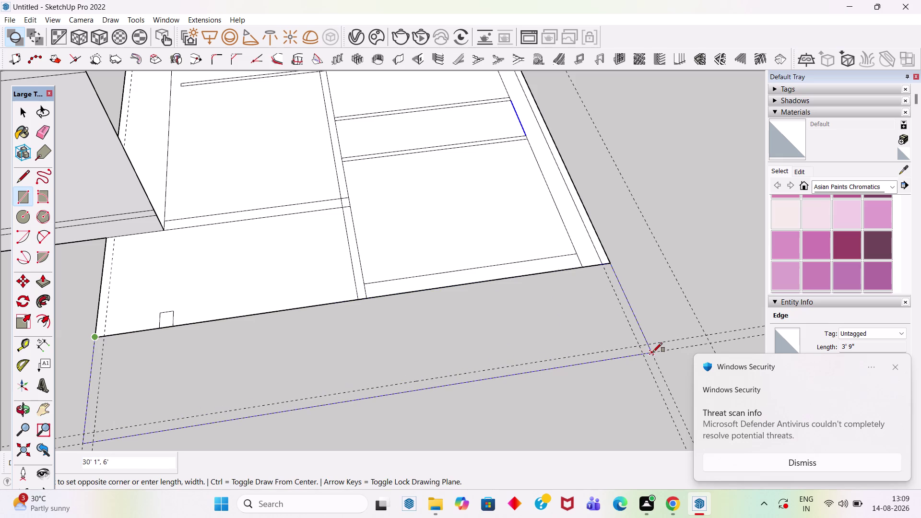
click(105, 337)
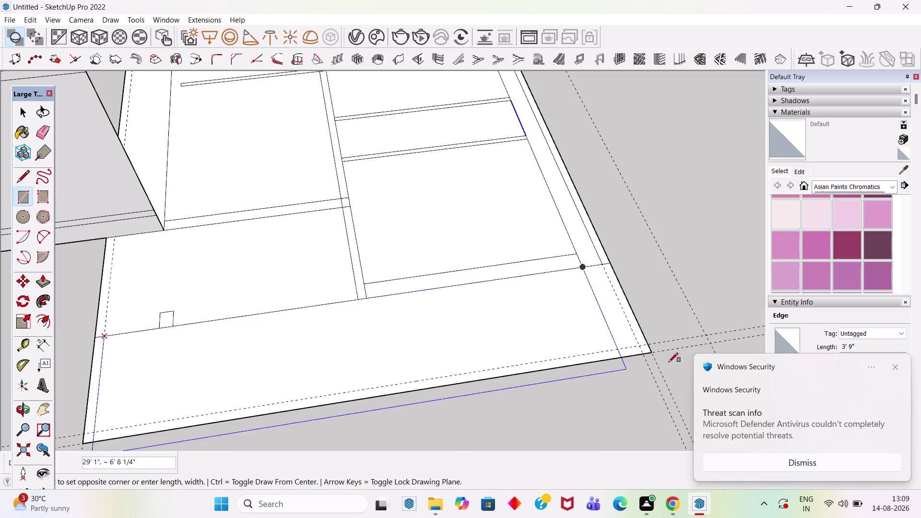
click(641, 344)
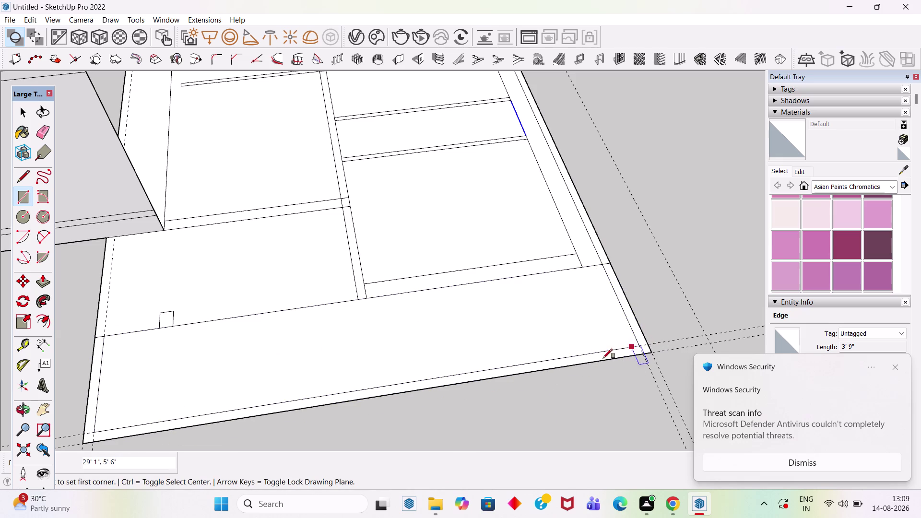
key(space)
scroll(down, 3)
scroll(up, 3)
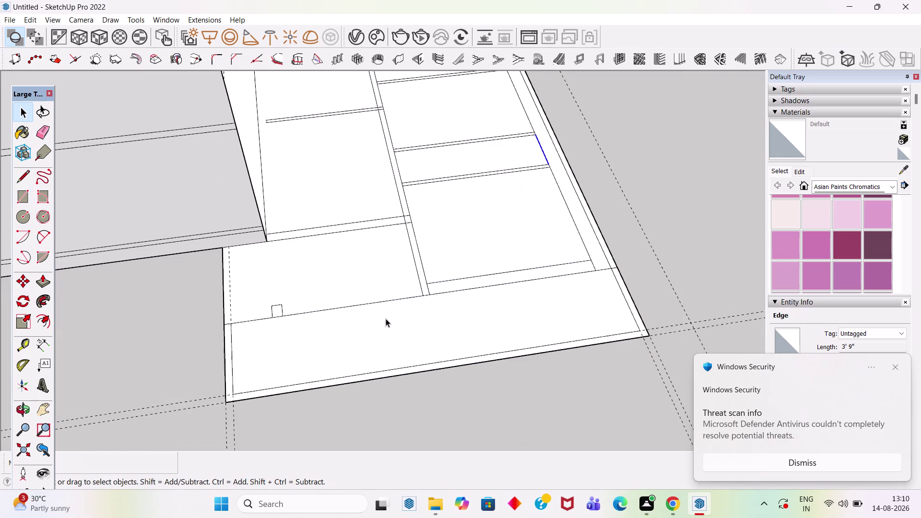
Erase the old bottom edge so the new strip merges into one face.
key(e)
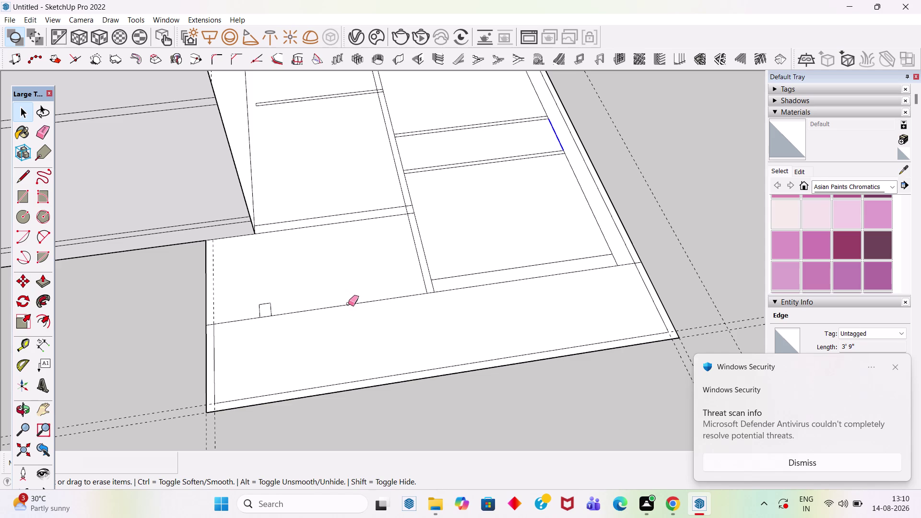
click(348, 303)
click(247, 319)
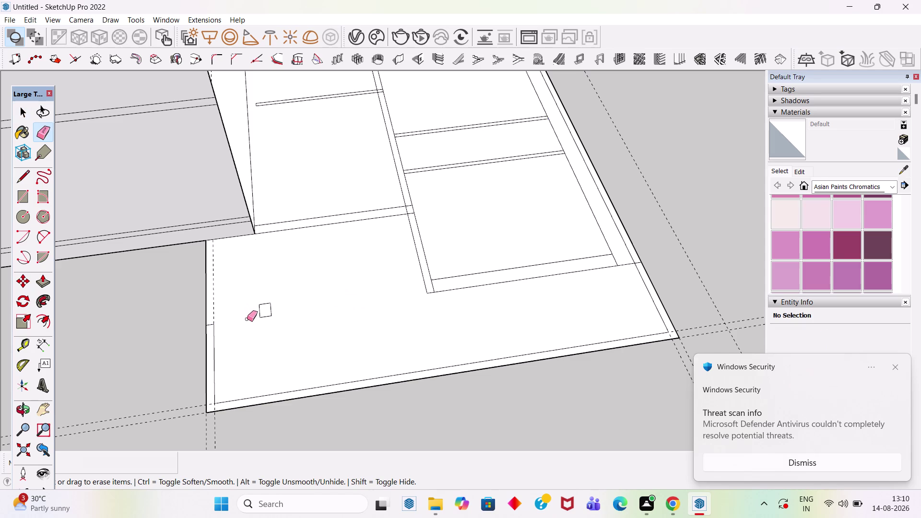
scroll(down, 3)
key(space)
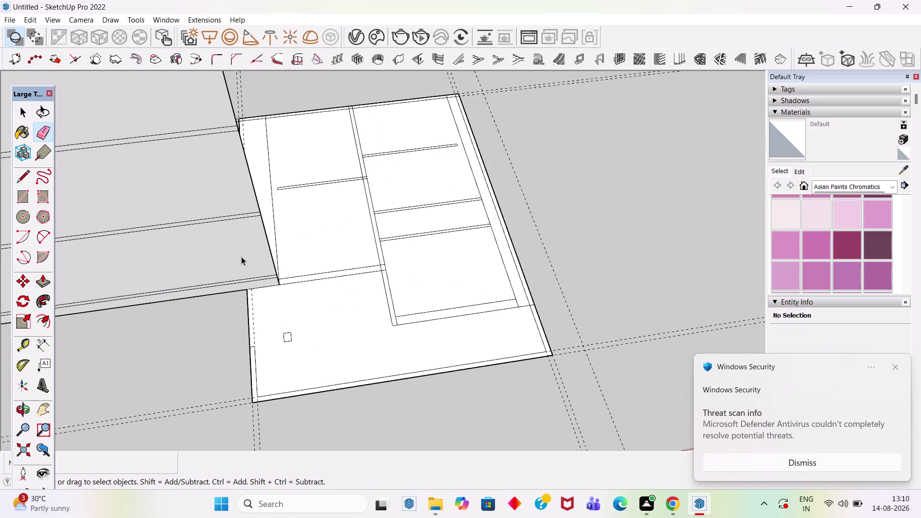
Check the plan's connected geometry and orbit toward its upper-left corner.
triple_click(241, 256)
scroll(down, 3)
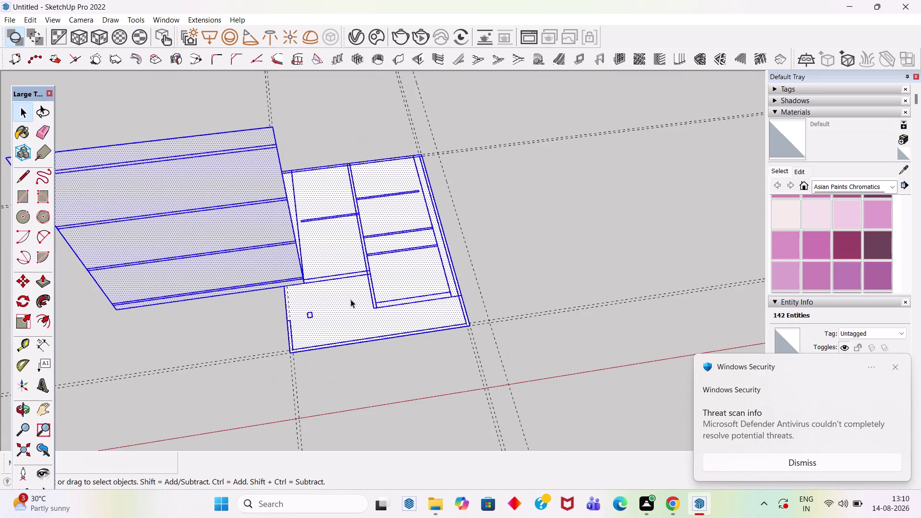
click(507, 226)
scroll(up, 3)
middle_drag(380, 316, 378, 313)
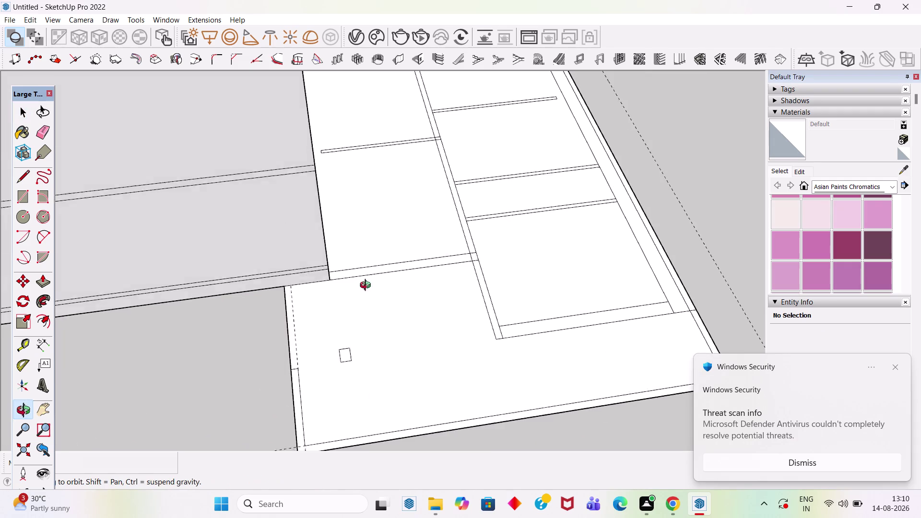
middle_drag(378, 313, 329, 200)
Erase the stray edges at the upper-left corner and along the left side.
key(e)
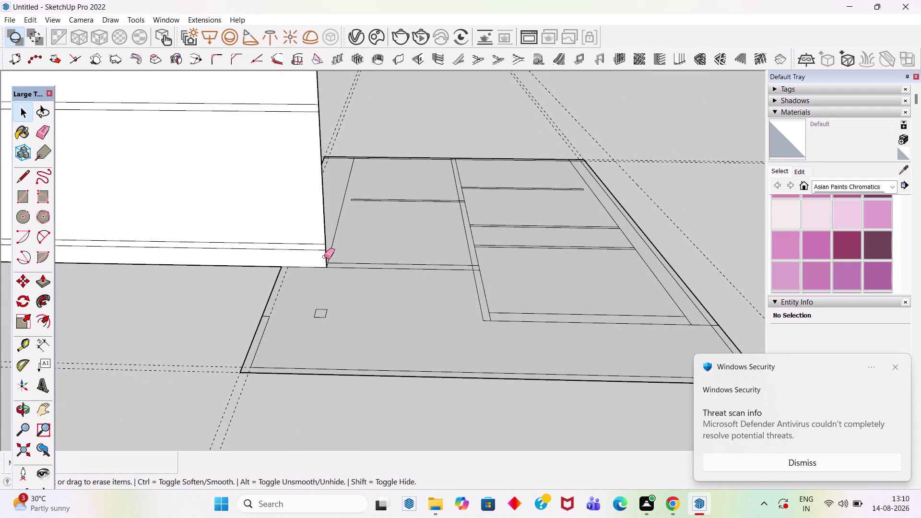
click(325, 257)
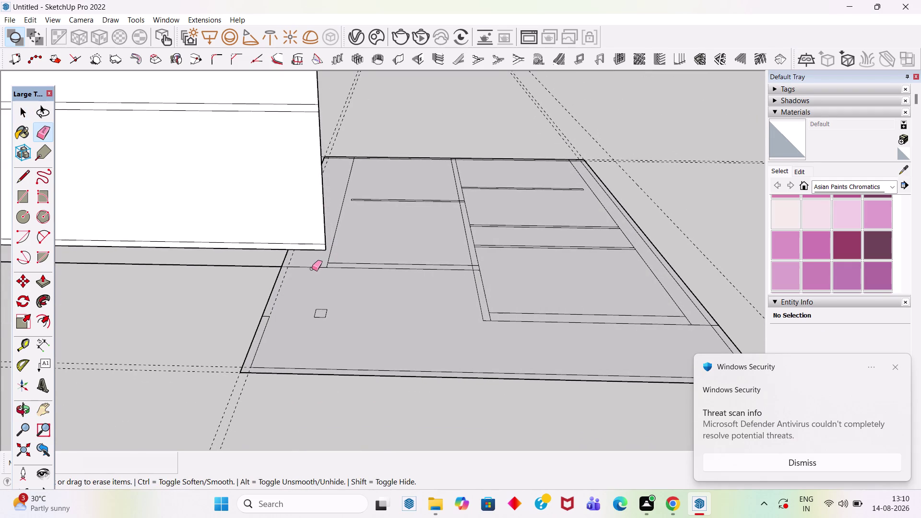
click(313, 266)
middle_drag(309, 279, 316, 331)
scroll(up, 3)
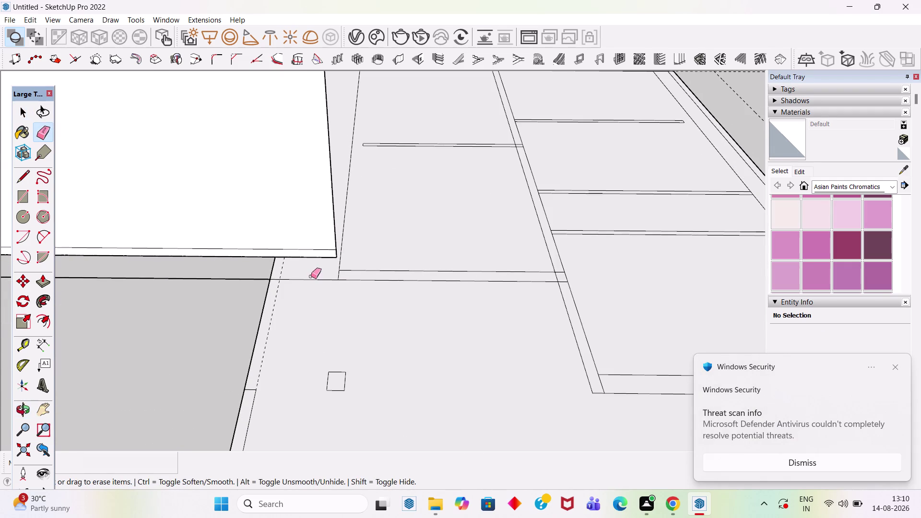
click(313, 278)
click(314, 279)
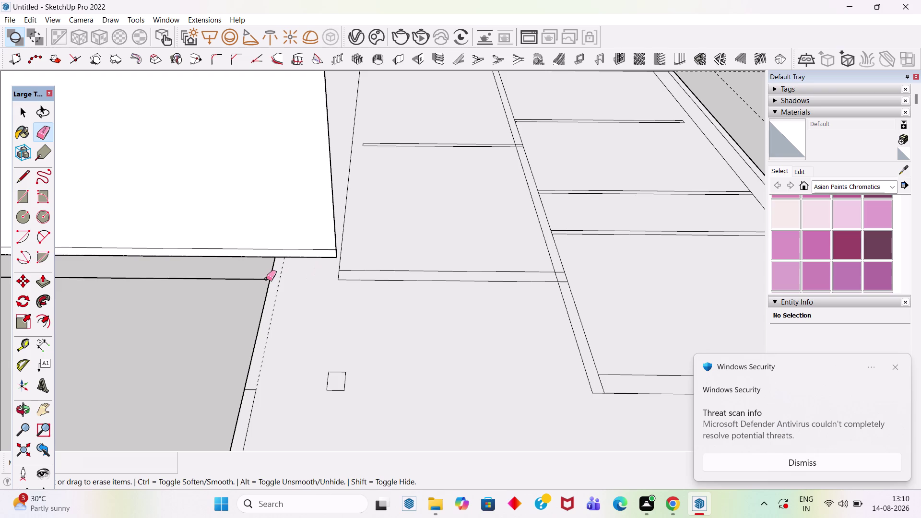
Erase the remaining stray edges near the standing panel's corner.
click(266, 278)
click(333, 258)
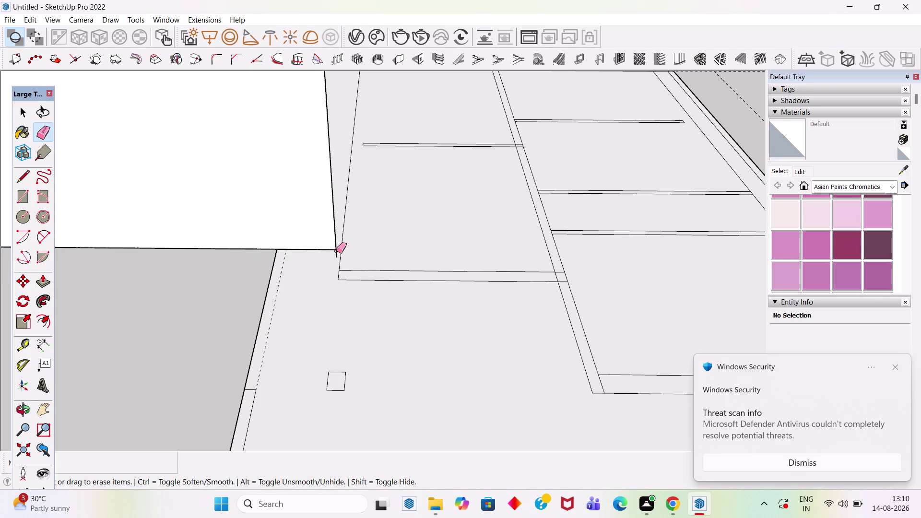
click(336, 255)
click(336, 250)
scroll(down, 3)
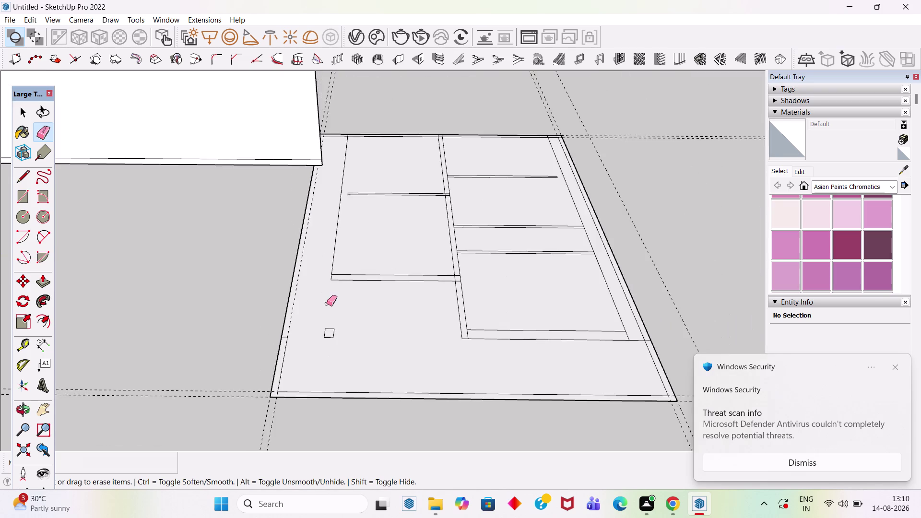
scroll(down, 3)
middle_drag(352, 304, 345, 205)
Select the lower-left room face and its edges, then clear the selection.
key(space)
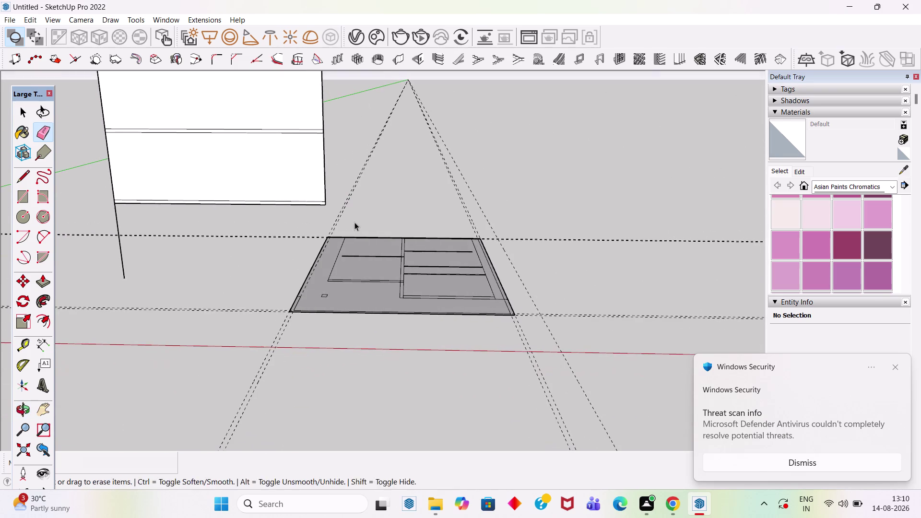
click(397, 293)
double_click(390, 291)
triple_click(394, 295)
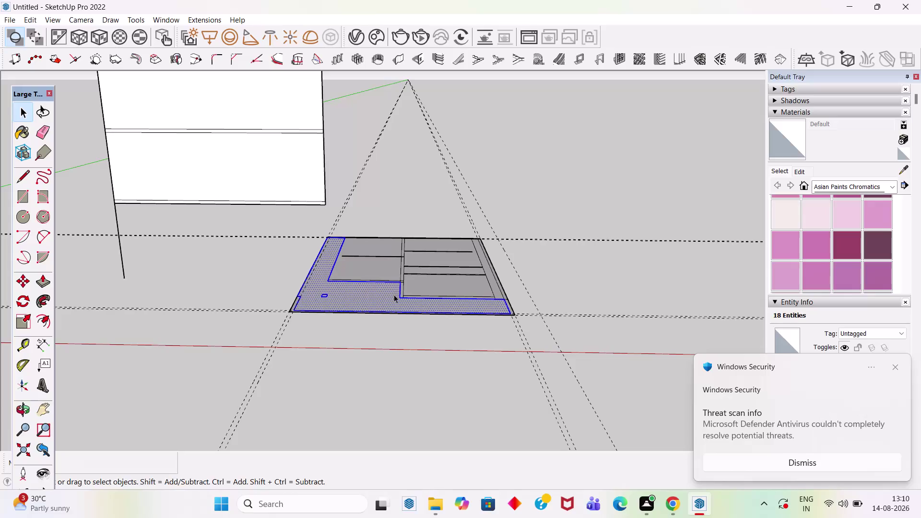
click(393, 295)
Delete the whole standing panel and view the plan from above.
middle_drag(413, 241, 427, 336)
click(230, 294)
scroll(up, 3)
scroll(down, 3)
triple_click(307, 206)
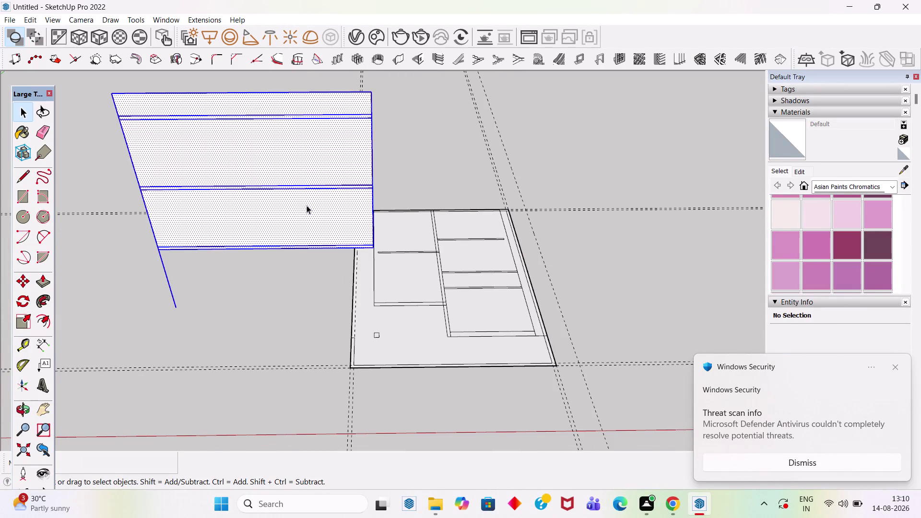
key(Delete)
scroll(up, 3)
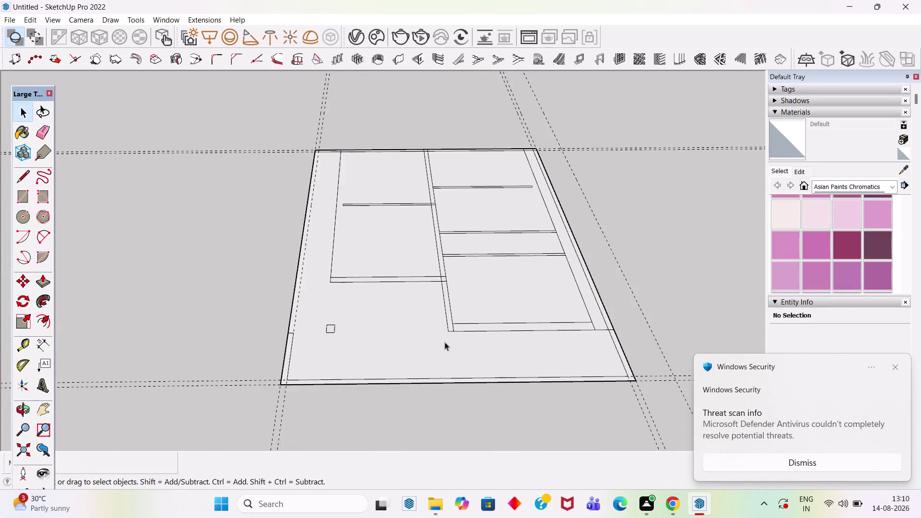
scroll(up, 3)
scroll(down, 3)
middle_drag(356, 288, 352, 398)
middle_click(351, 405)
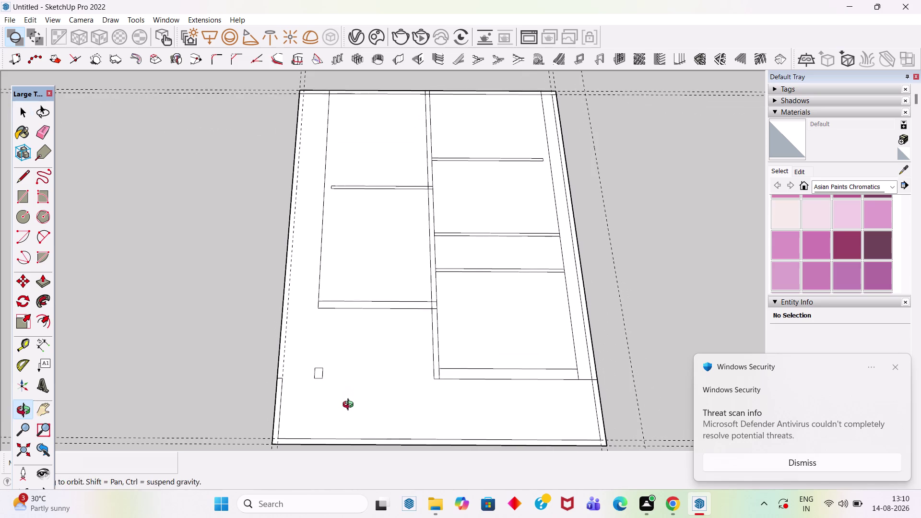
Draw a wall-strip rectangle from the plan's left edge up to its top-left corner.
key(r)
scroll(up, 3)
click(280, 377)
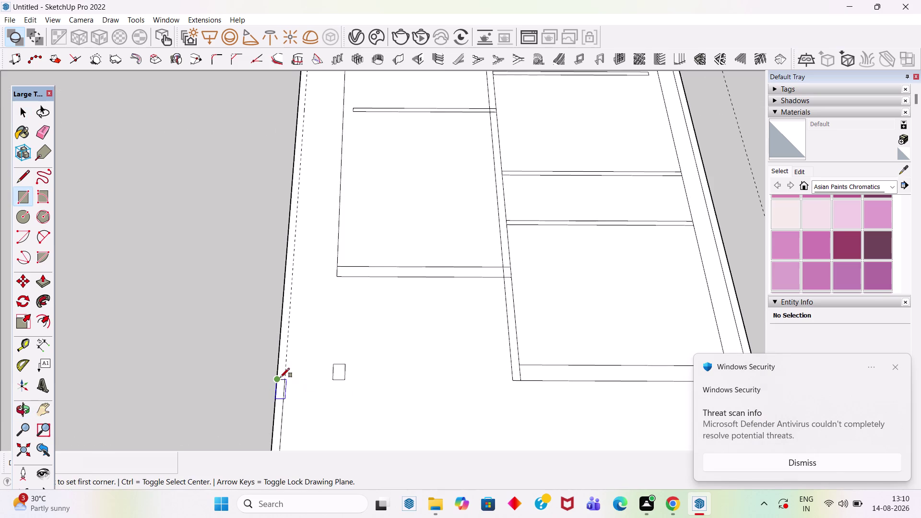
scroll(down, 3)
scroll(up, 3)
scroll(up, 3)
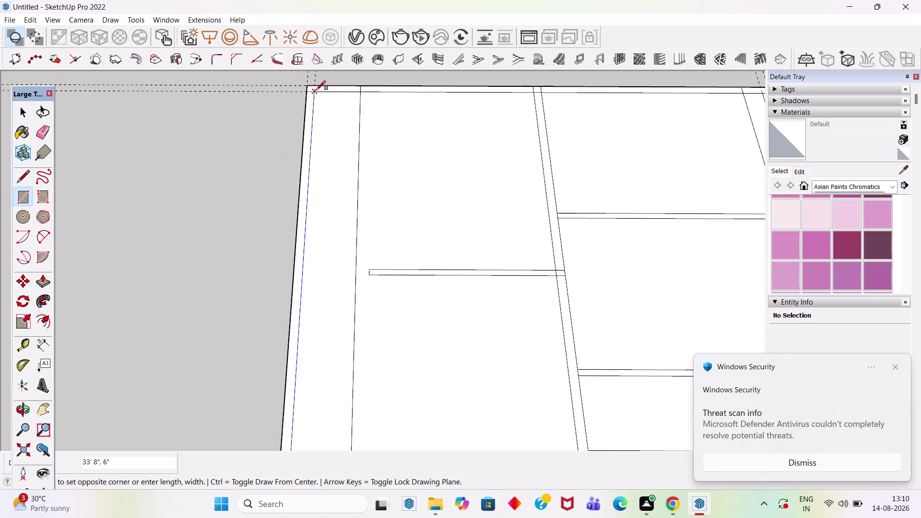
click(316, 91)
key(space)
scroll(down, 3)
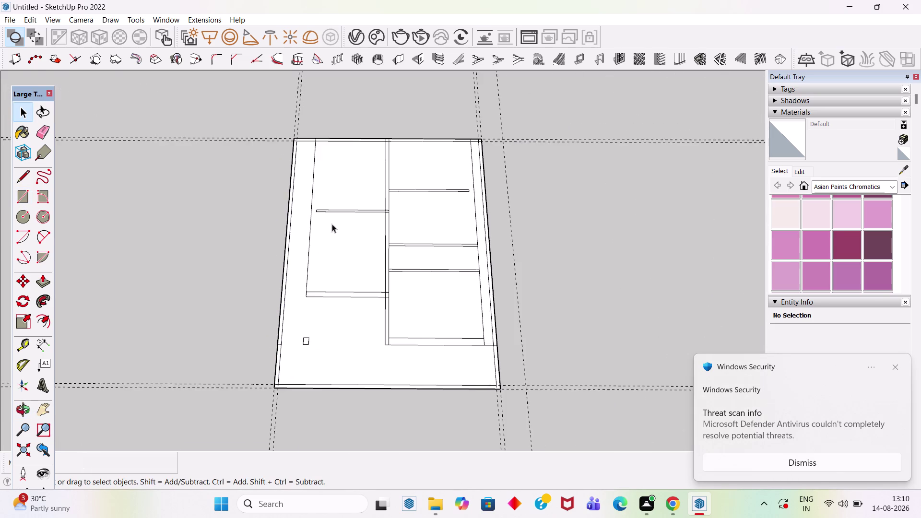
scroll(up, 3)
scroll(down, 3)
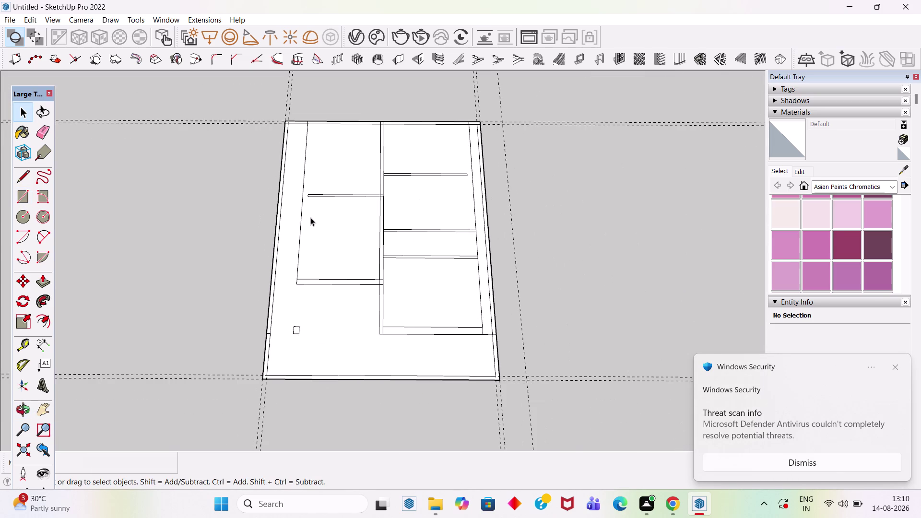
scroll(up, 3)
scroll(up, 3)
Copy the left room's outer edge 9" inward with Move.
click(298, 214)
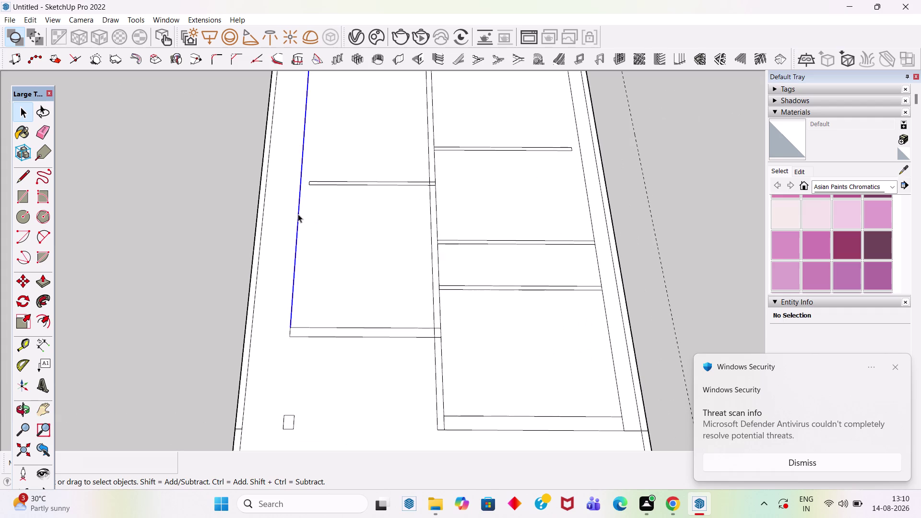
key(m)
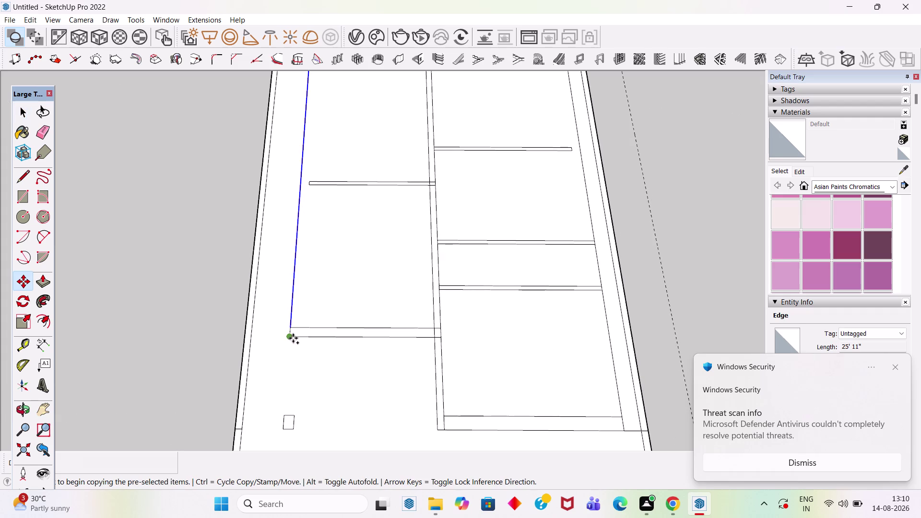
click(293, 338)
text(9)
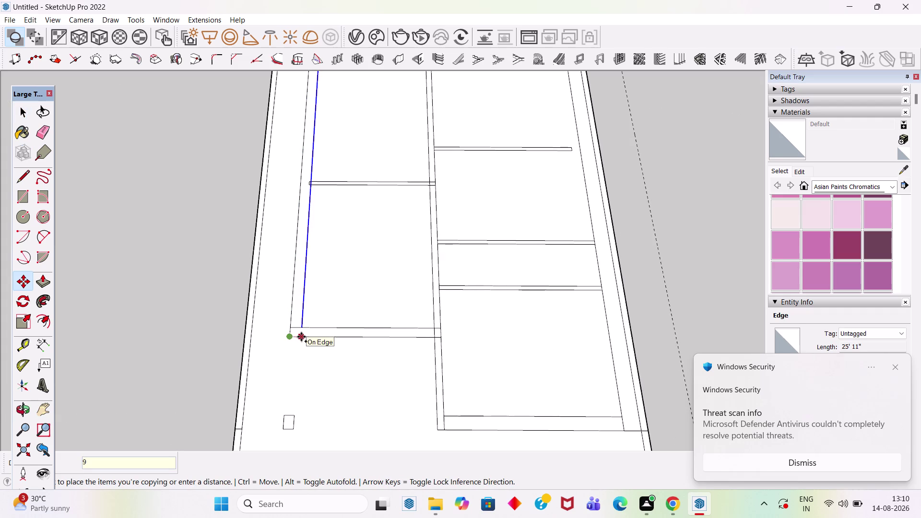
text(")
key(Return)
key(space)
scroll(down, 3)
scroll(up, 3)
click(572, 272)
key(t)
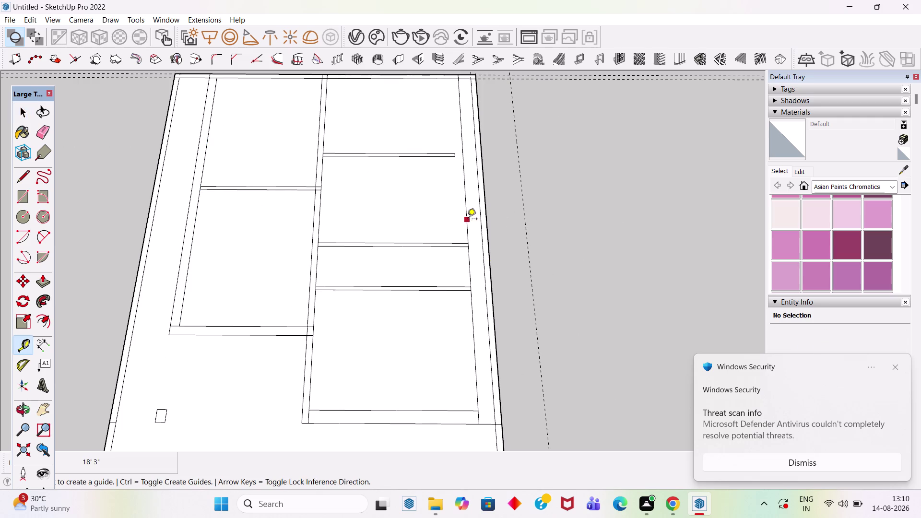
Place a guide 9" in from the right edge and draw the right wall strip along it.
click(466, 219)
click(460, 220)
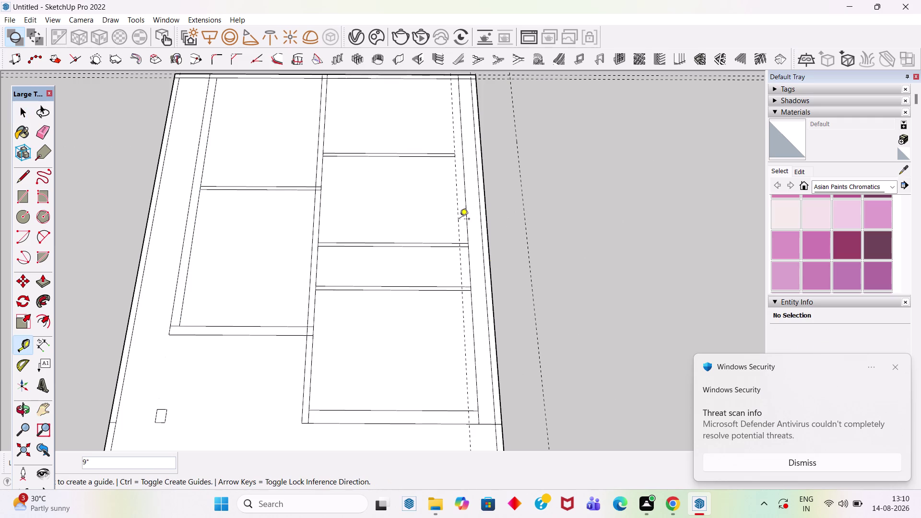
key(r)
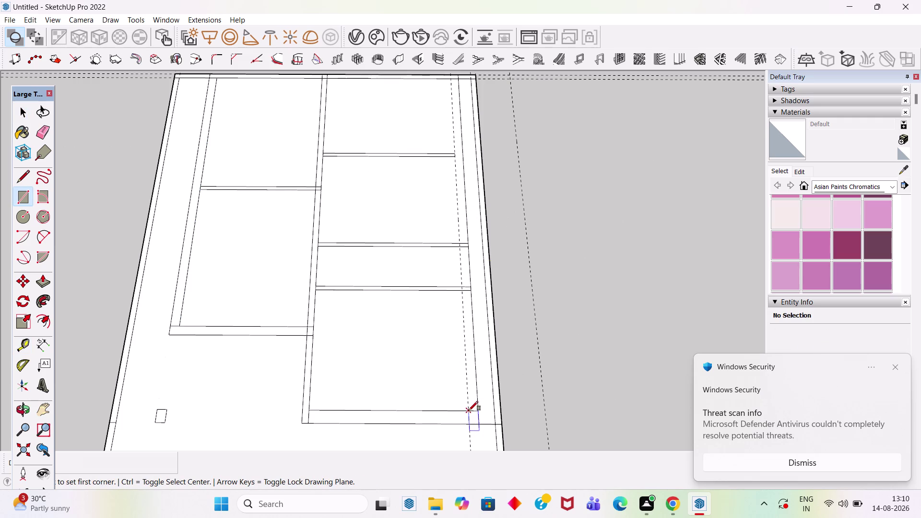
click(468, 410)
scroll(down, 3)
scroll(up, 3)
click(462, 184)
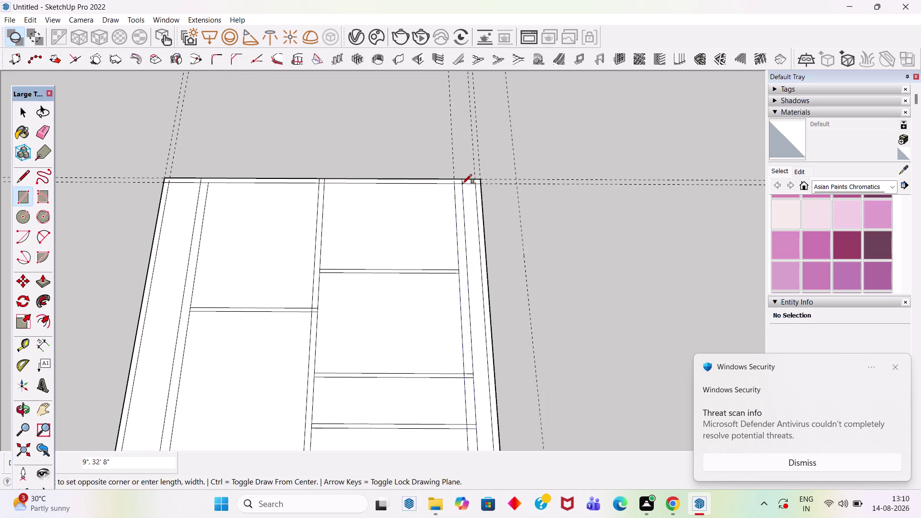
scroll(up, 3)
key(space)
scroll(up, 3)
Erase the stray edges at the top-right corner and inside the right strip.
key(e)
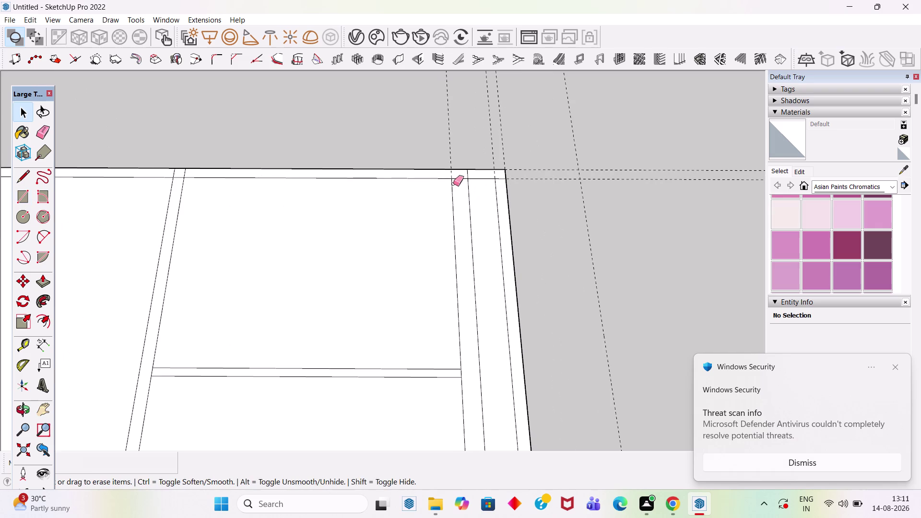
click(459, 178)
click(453, 172)
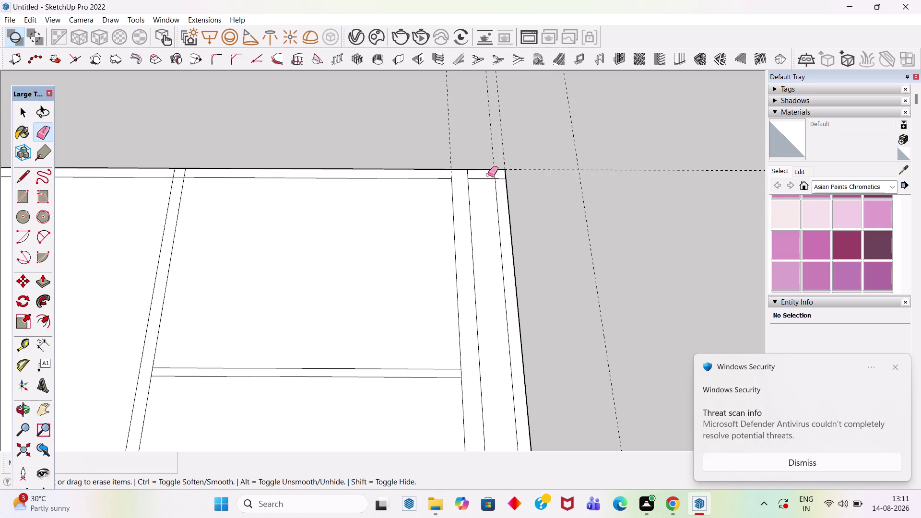
click(486, 178)
click(485, 178)
scroll(up, 3)
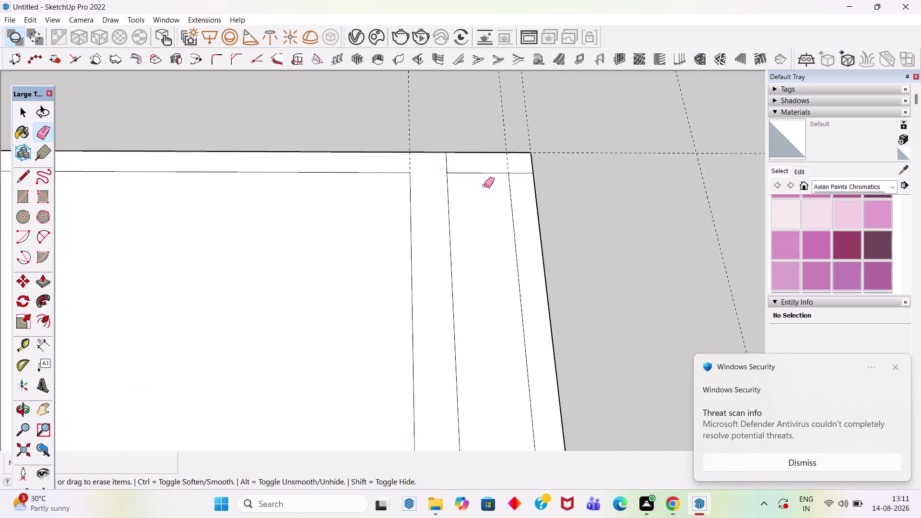
scroll(up, 3)
drag(482, 167, 492, 193)
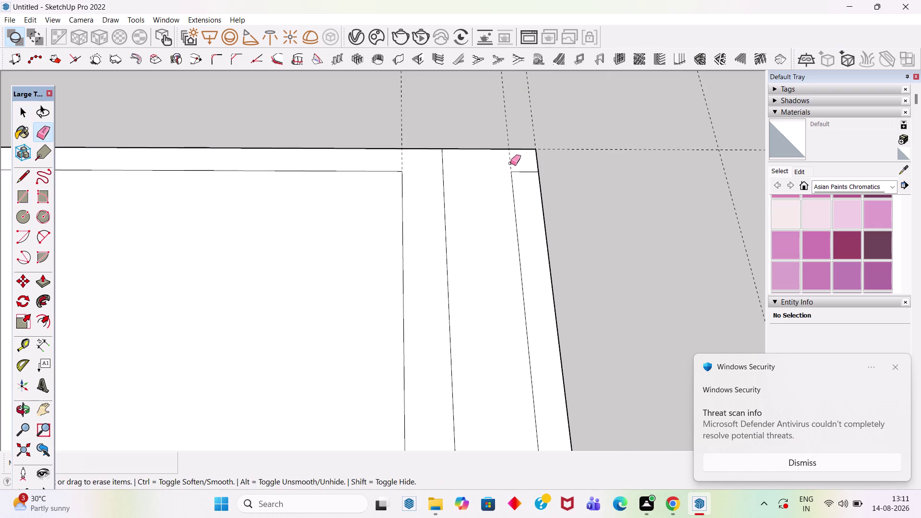
click(511, 164)
key(space)
key(space)
Close the strip's inner corner with a line up to the top edge.
key(l)
click(513, 172)
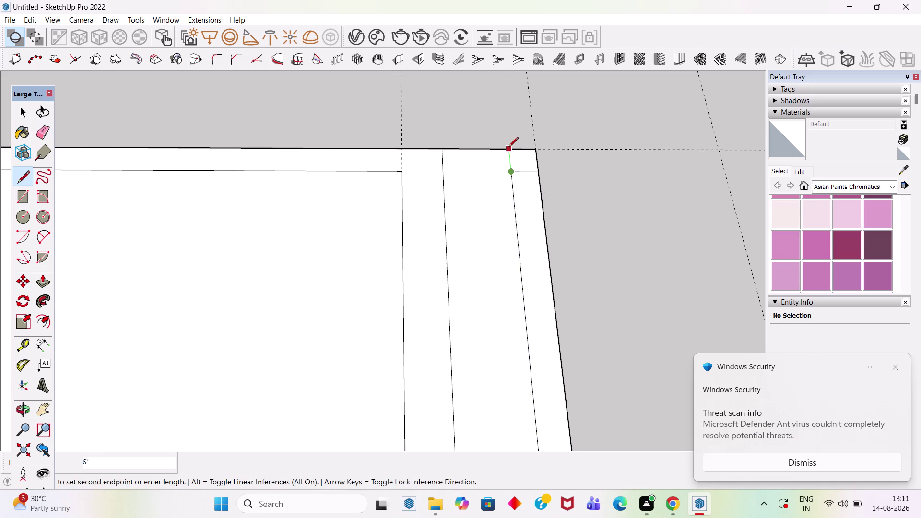
click(509, 148)
key(space)
scroll(down, 3)
scroll(down, 3)
scroll(up, 3)
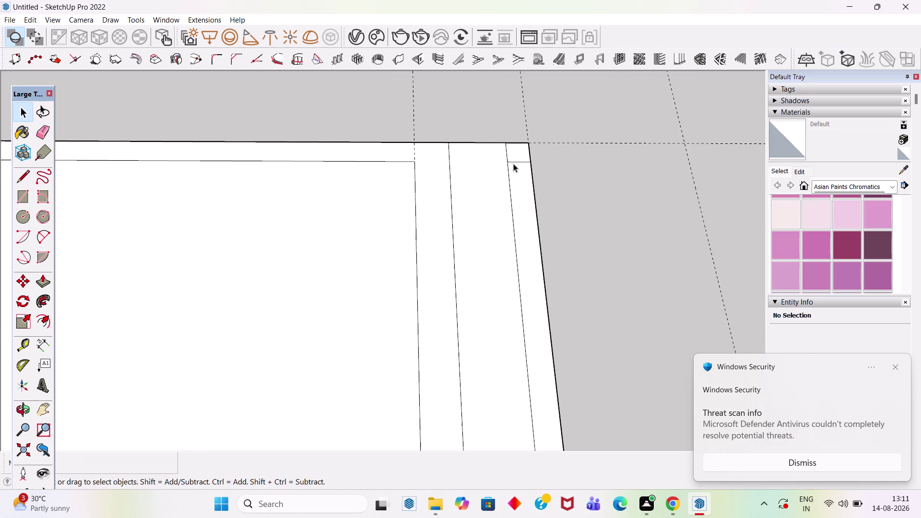
scroll(up, 3)
Erase the two leftover edges in the top-right corner.
key(e)
click(522, 157)
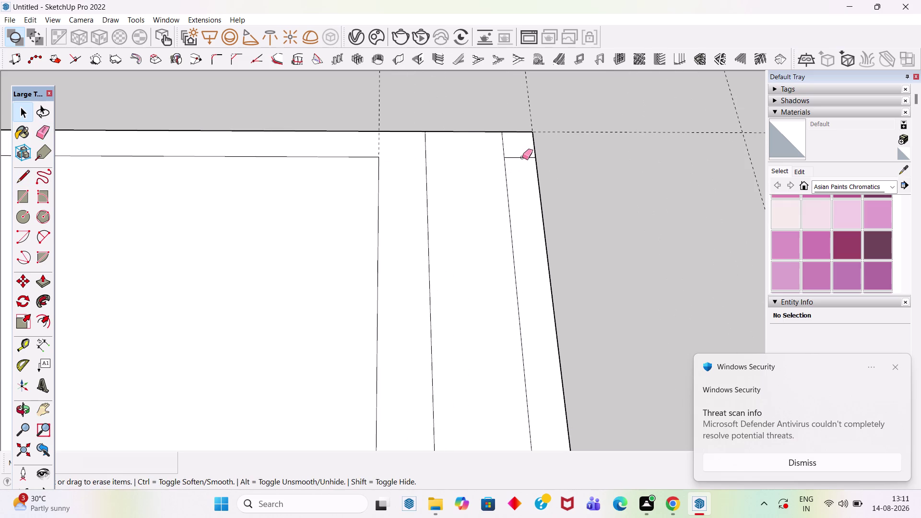
click(522, 158)
scroll(down, 3)
scroll(down, 3)
scroll(down, 3)
scroll(up, 3)
Draw a 9-inch line along the top wall strip.
key(l)
click(476, 169)
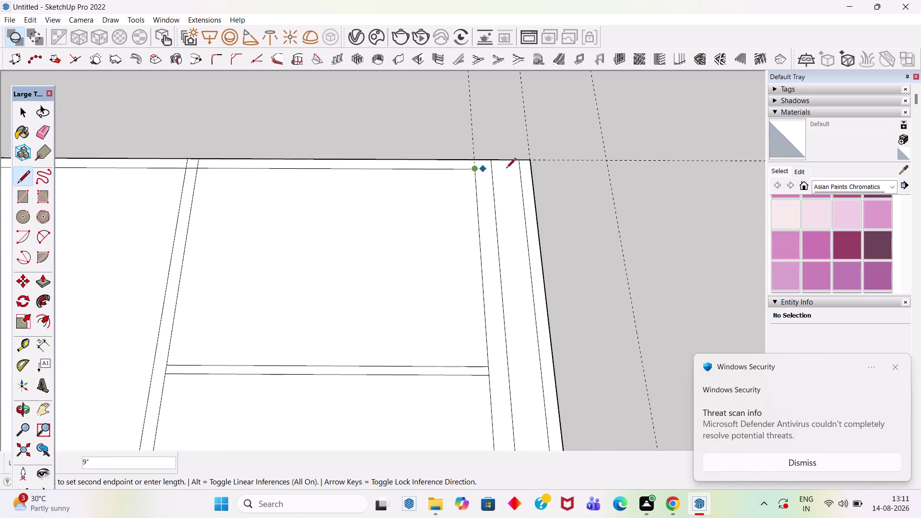
click(531, 168)
key(space)
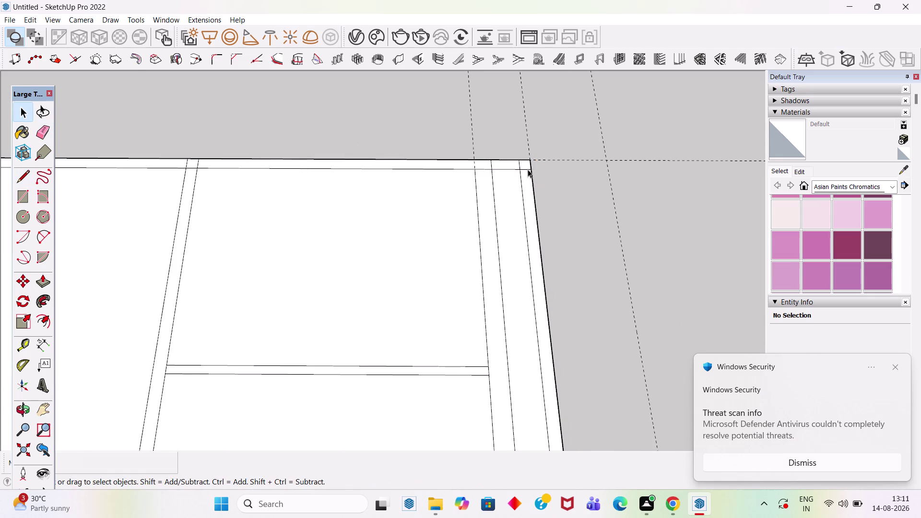
Erase the two extra edges along the top strip.
key(e)
click(519, 167)
click(491, 164)
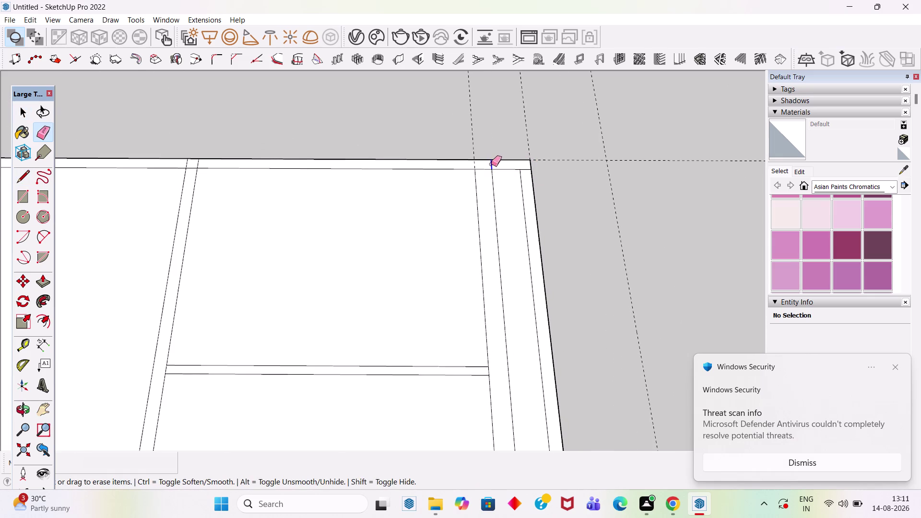
scroll(down, 3)
Erase the stray edges atop the right strip and at the top-right corner.
scroll(down, 3)
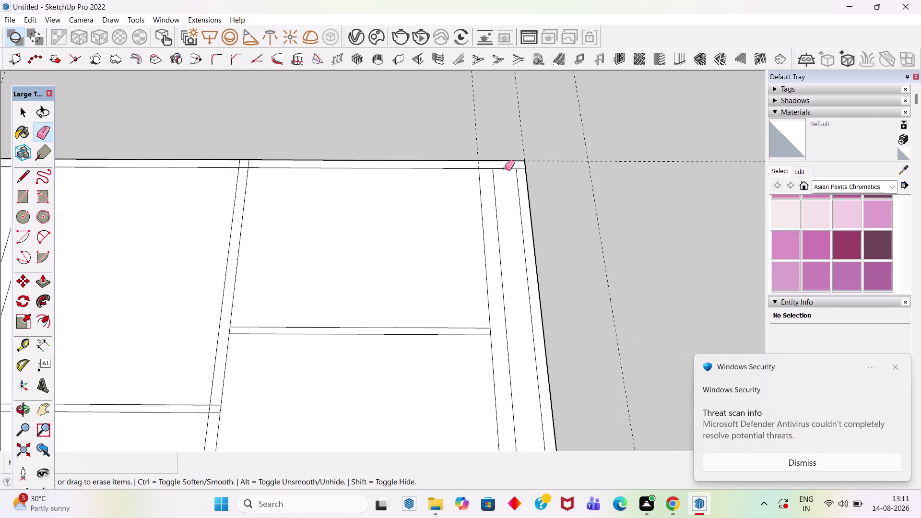
scroll(down, 3)
scroll(up, 3)
scroll(down, 3)
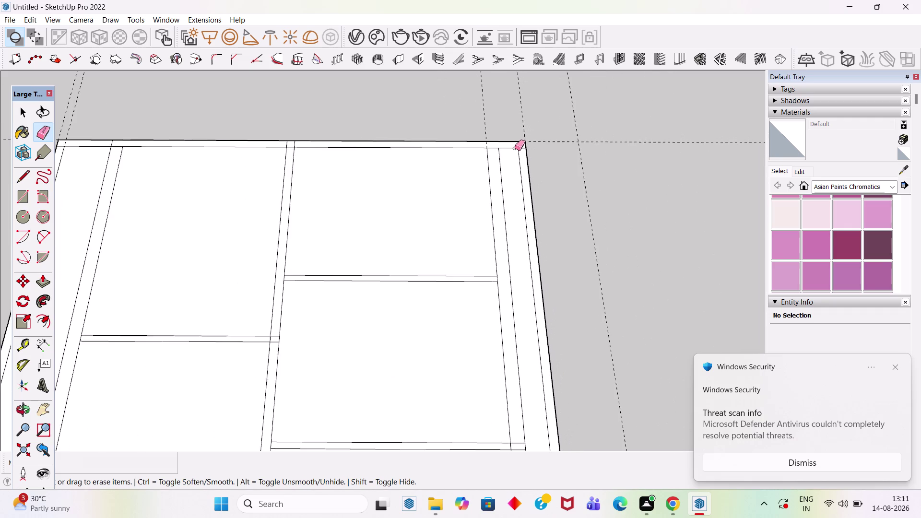
scroll(down, 3)
scroll(up, 3)
scroll(up, 3)
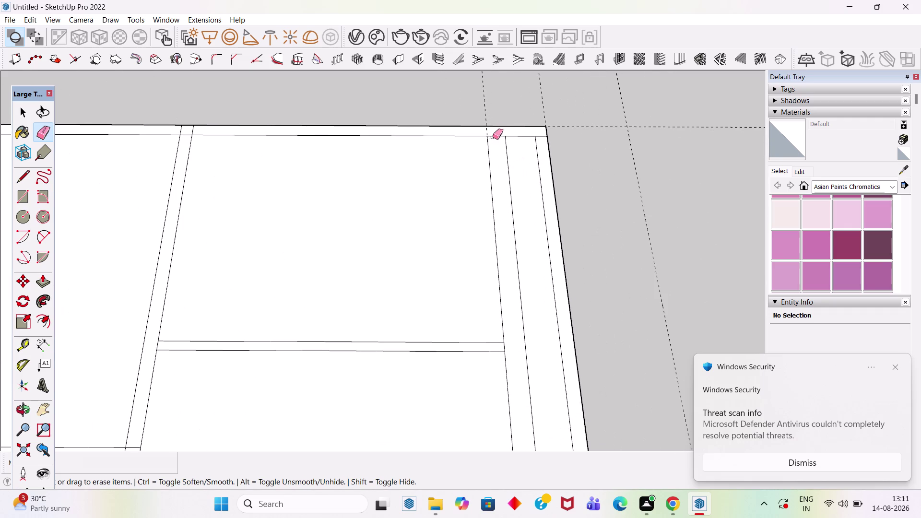
click(495, 136)
scroll(down, 3)
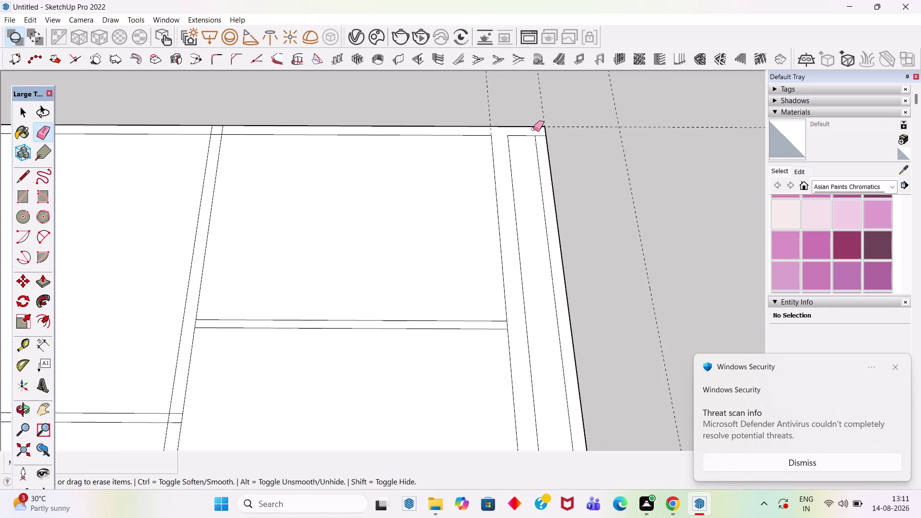
click(542, 135)
Pan along the top wall and erase the leftover edge there.
scroll(down, 3)
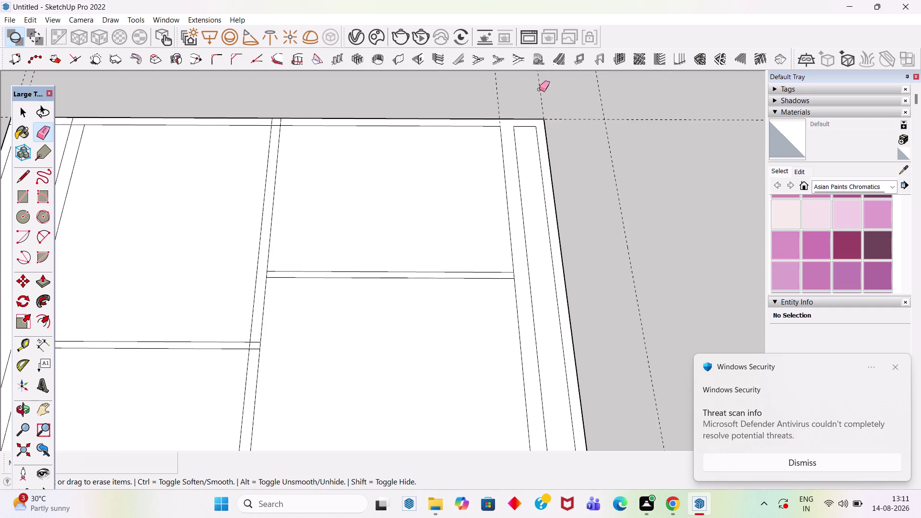
scroll(down, 3)
scroll(up, 3)
drag(390, 110, 417, 112)
click(404, 124)
scroll(down, 3)
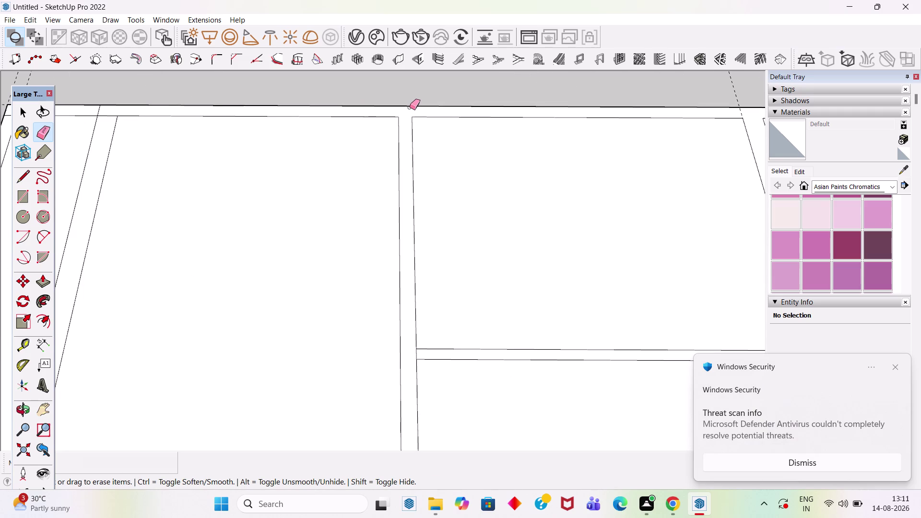
scroll(down, 3)
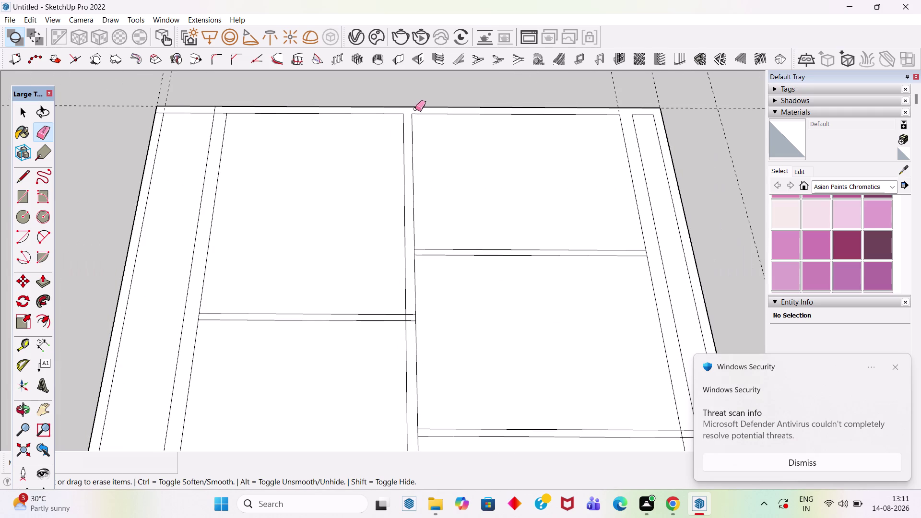
scroll(down, 3)
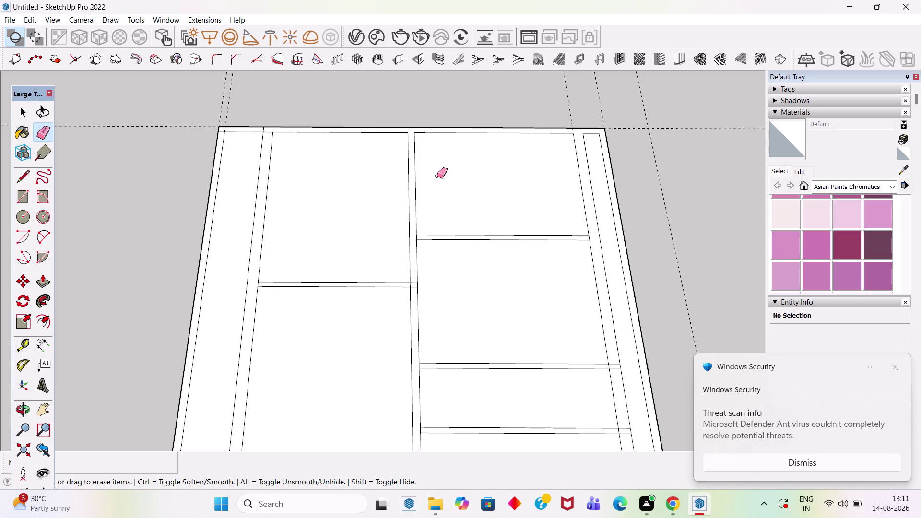
Place a guide 6' above the upper-right room's partition, then a second guide 9" beyond it.
key(t)
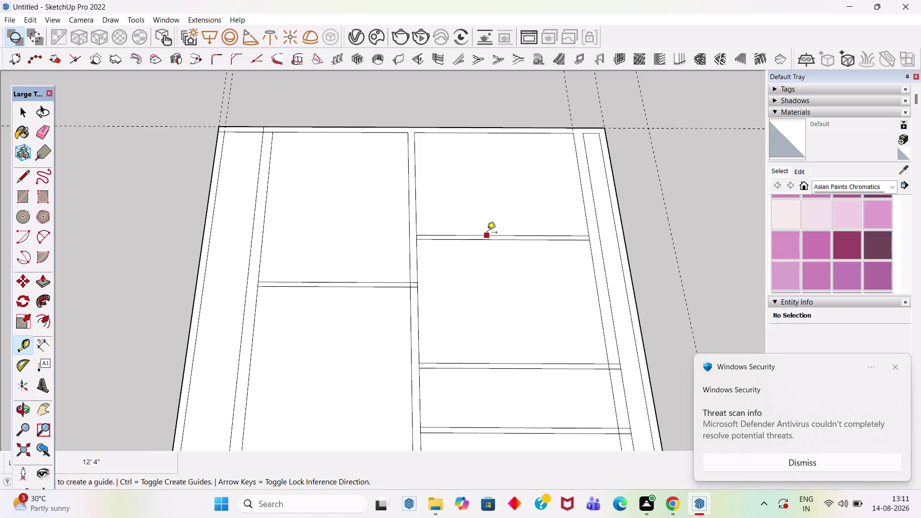
click(487, 233)
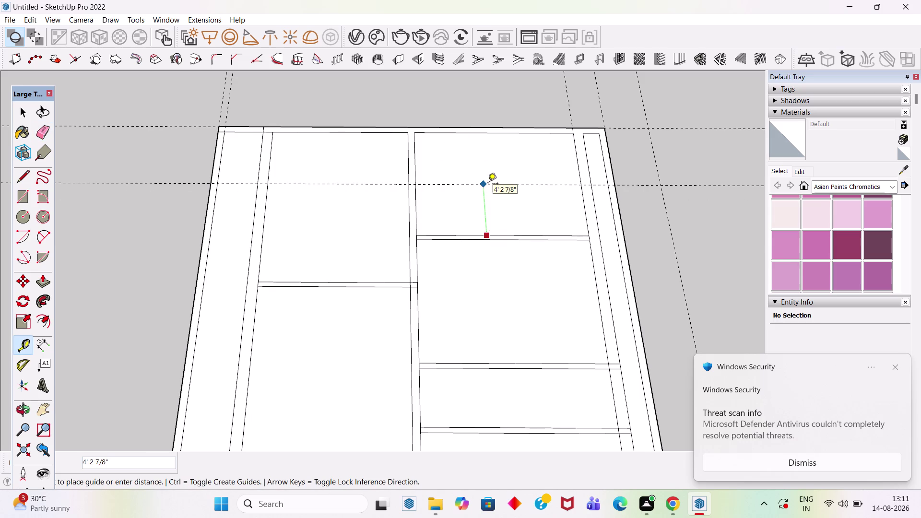
text(6')
key(Return)
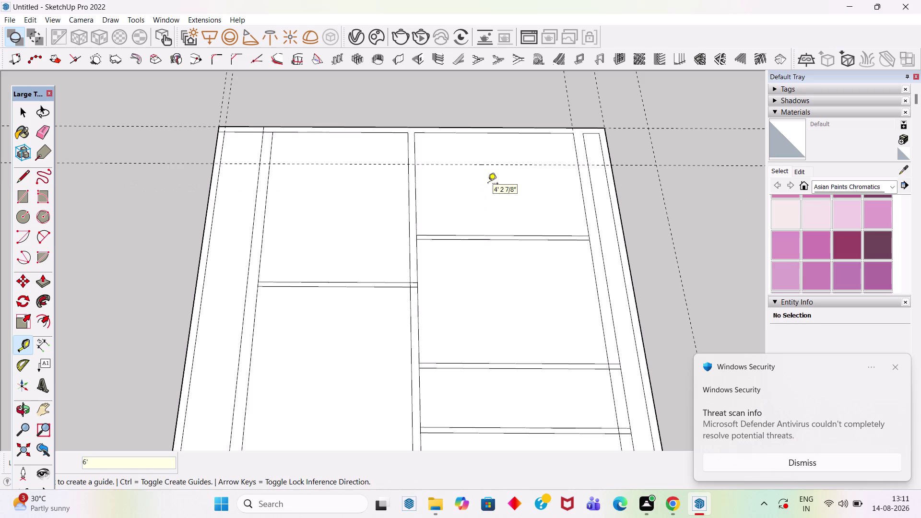
scroll(up, 3)
click(495, 161)
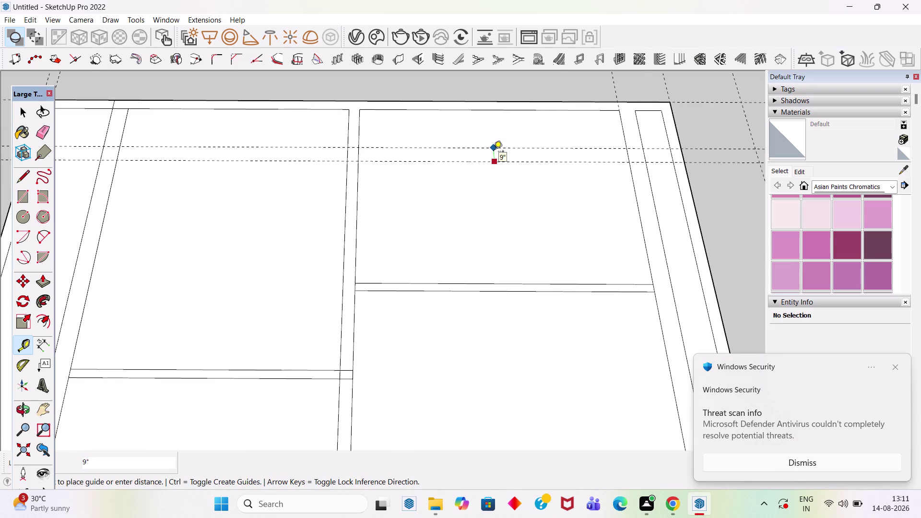
click(494, 152)
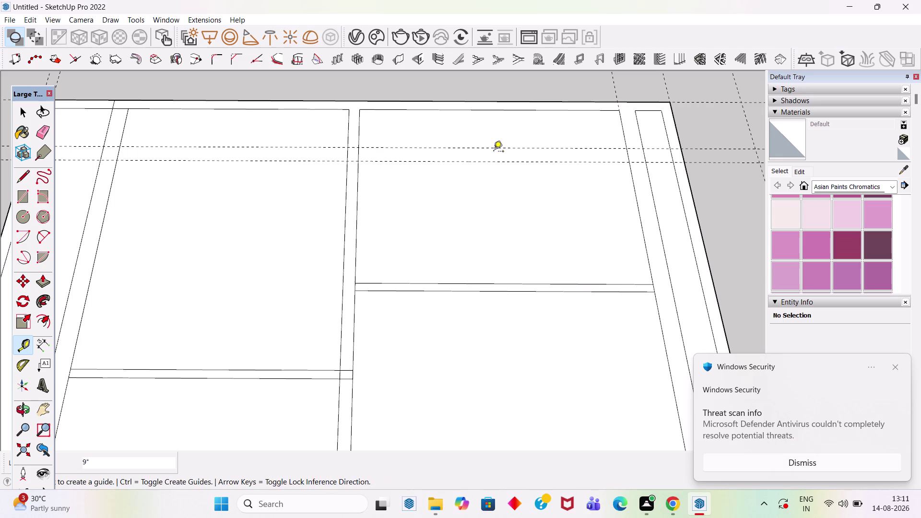
Draw the thin top wall strip between the guides across the right upper room.
key(r)
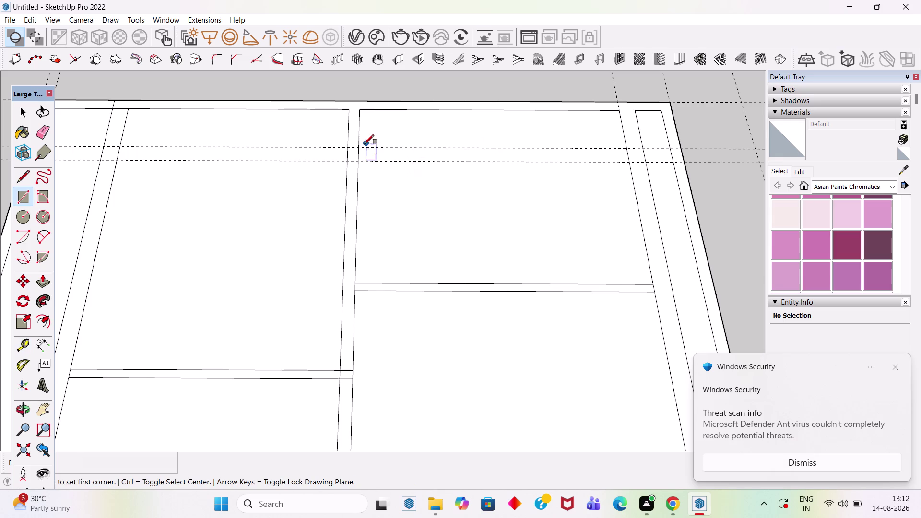
click(359, 145)
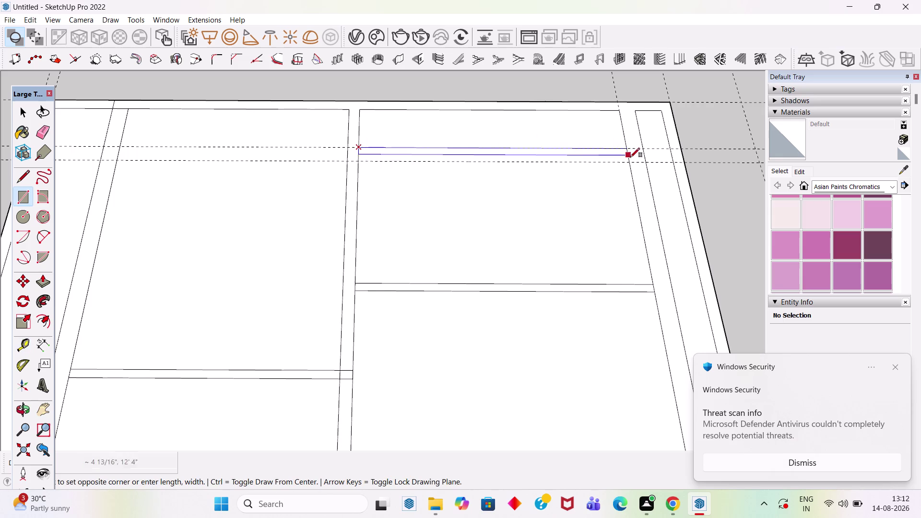
click(653, 161)
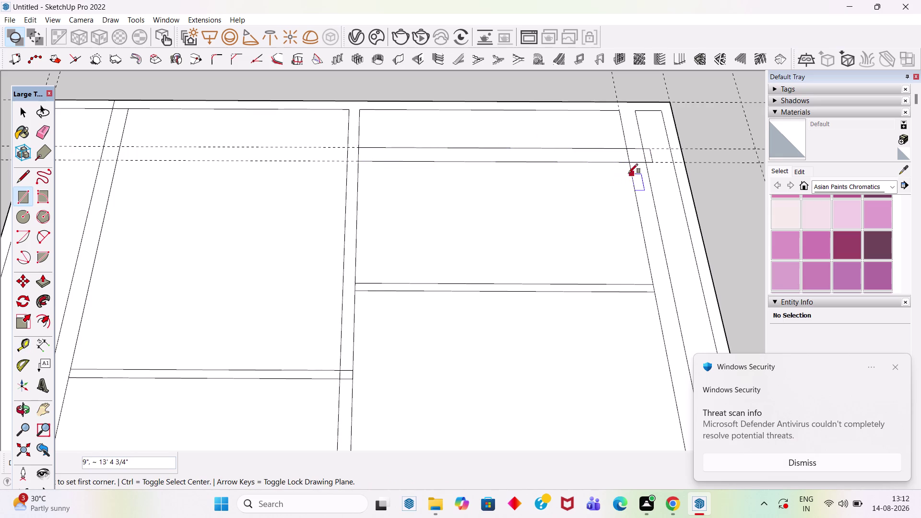
key(ctrl+z)
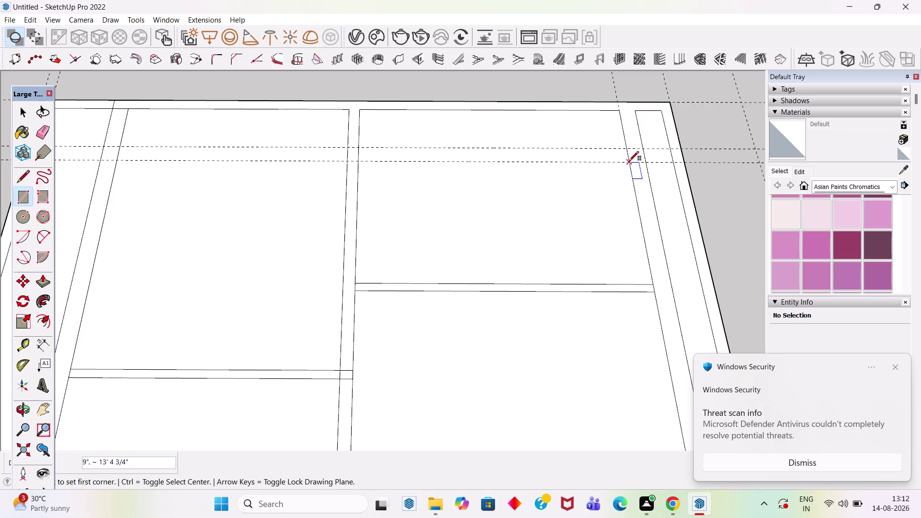
drag(629, 161, 623, 161)
click(358, 148)
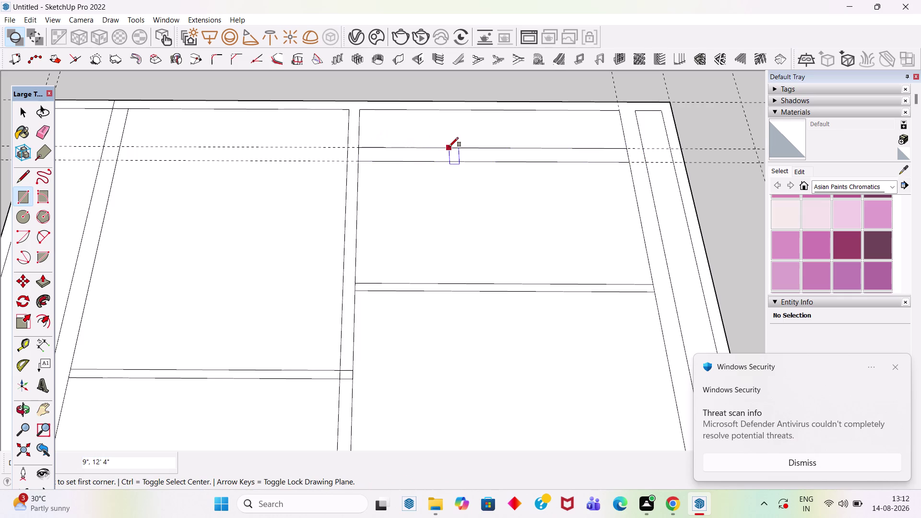
Draw the matching top wall strip across the left upper room, then return to Select.
scroll(down, 3)
scroll(up, 3)
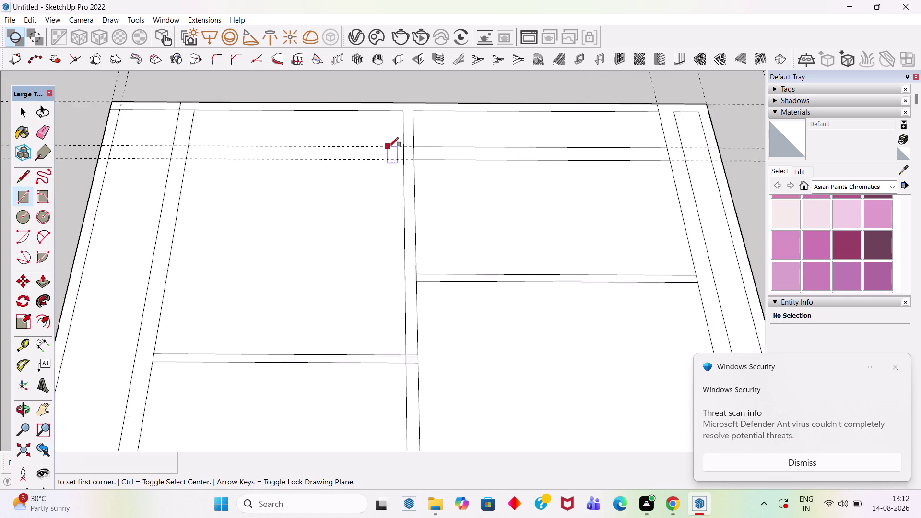
scroll(up, 3)
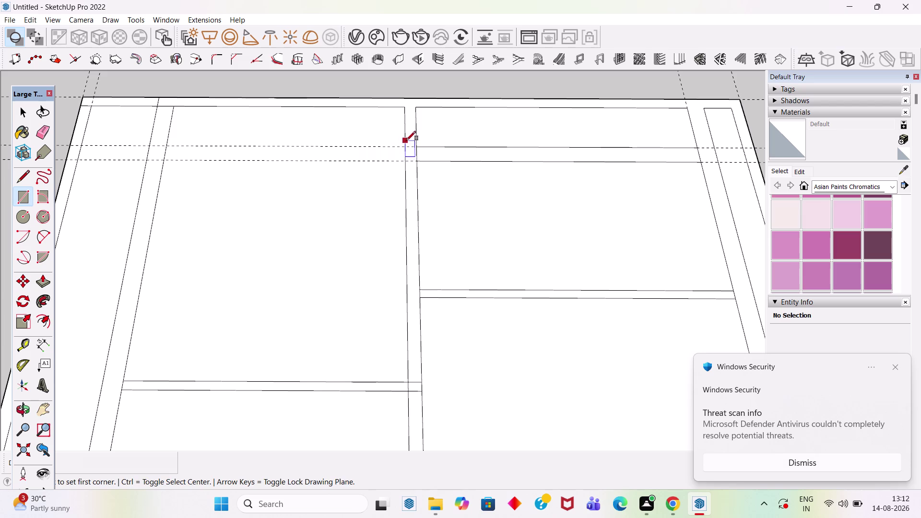
click(404, 145)
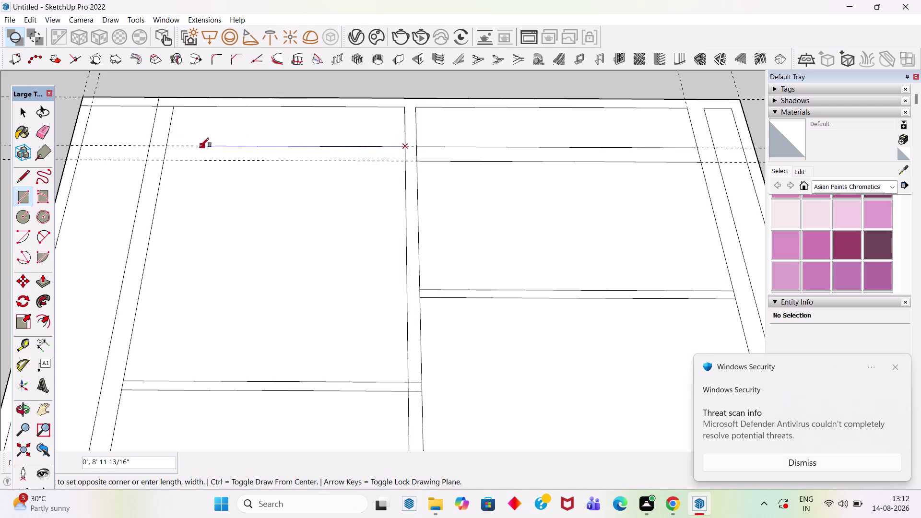
click(146, 159)
key(space)
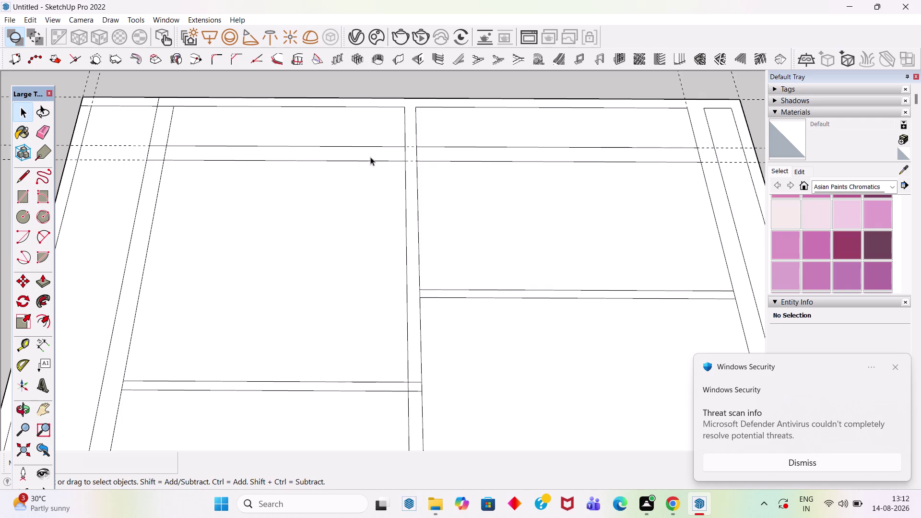
Zoom in, draw a rectangle at the top strip's middle-partition junction, and erase a stray edge.
scroll(up, 3)
scroll(up, 3)
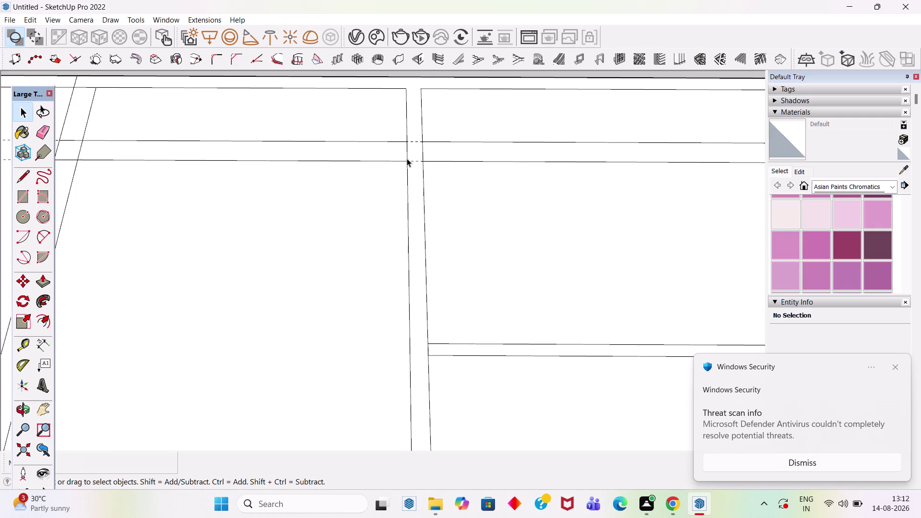
key(r)
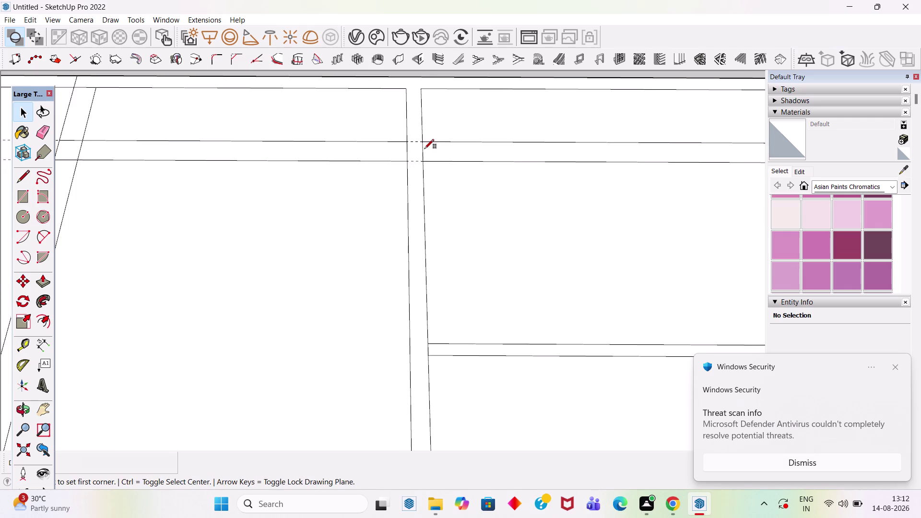
click(406, 143)
click(424, 162)
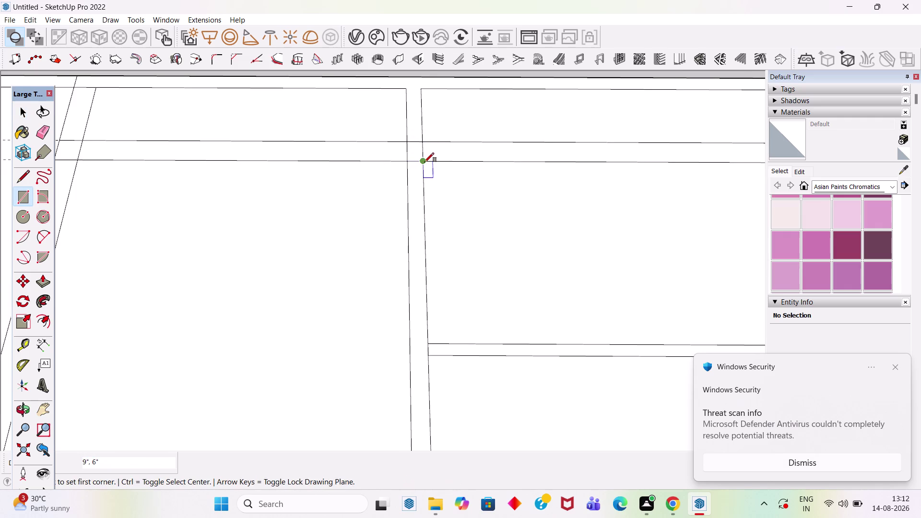
key(space)
key(e)
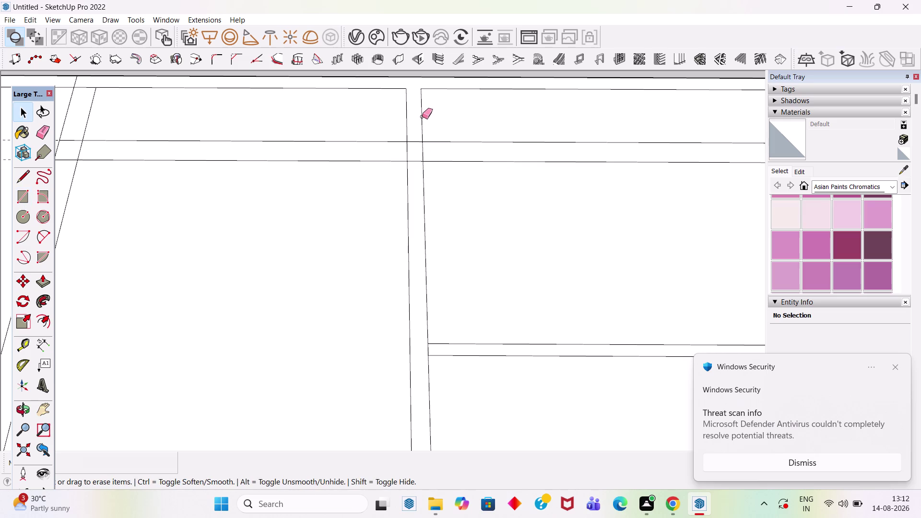
click(423, 118)
Add a short line at the partition junction and erase two more leftover edges there.
key(l)
click(405, 91)
click(420, 92)
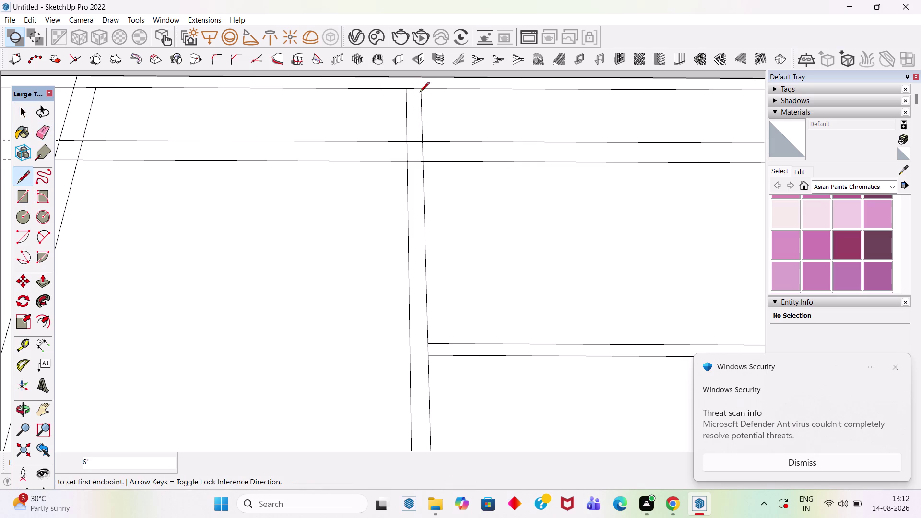
key(grave)
key(Escape)
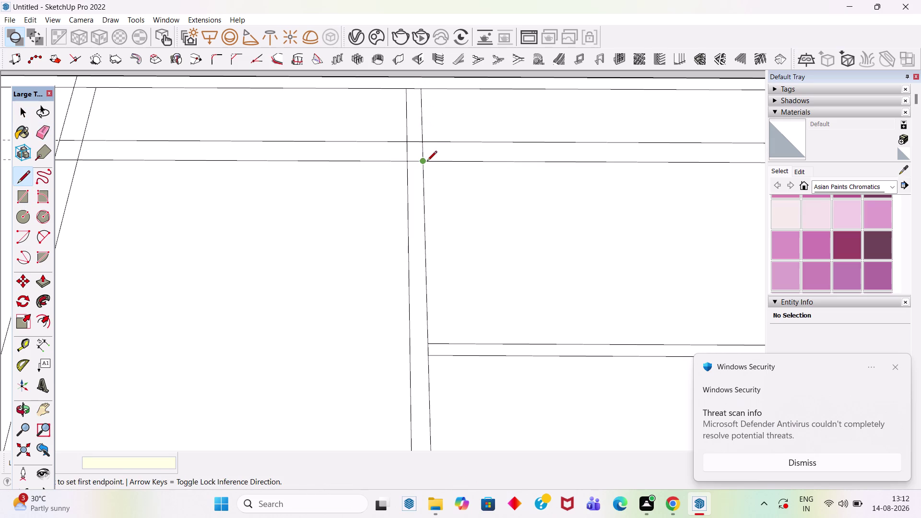
key(r)
key(e)
click(421, 128)
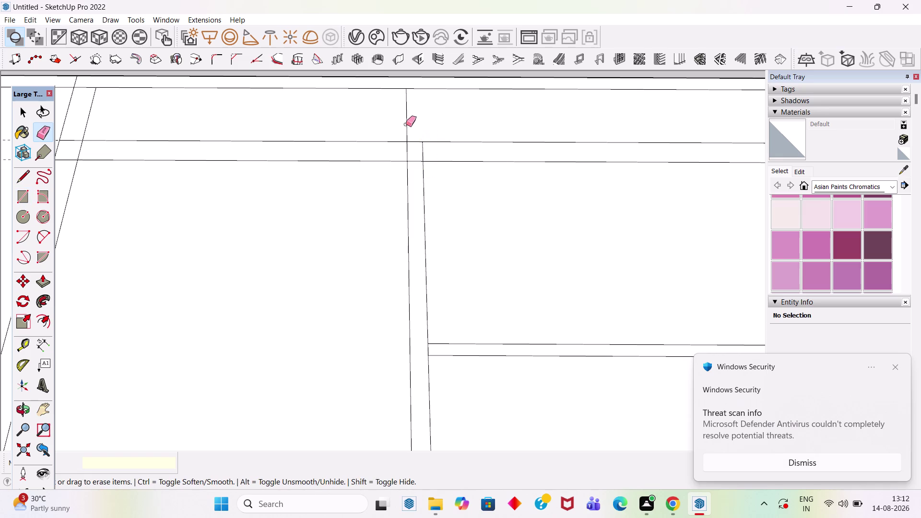
click(406, 124)
scroll(down, 3)
scroll(up, 3)
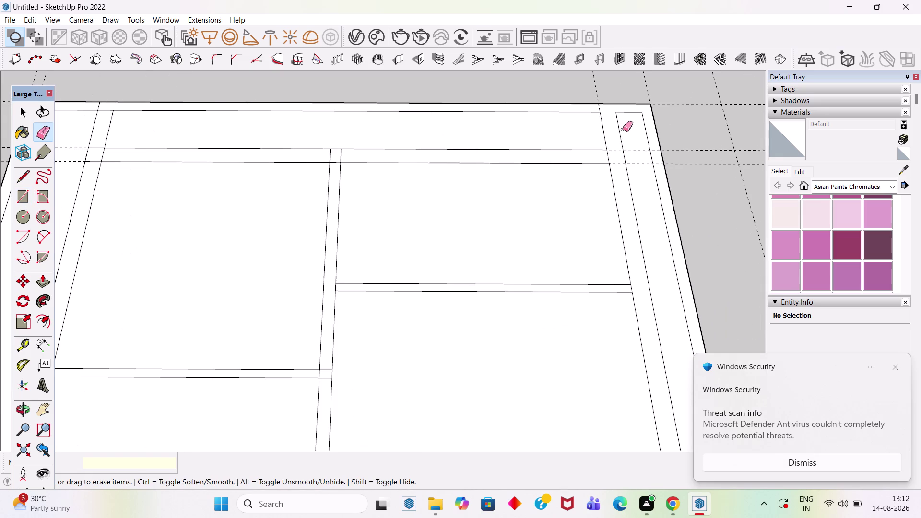
Draw a short 9-inch line closing the top-right wall corner.
click(620, 131)
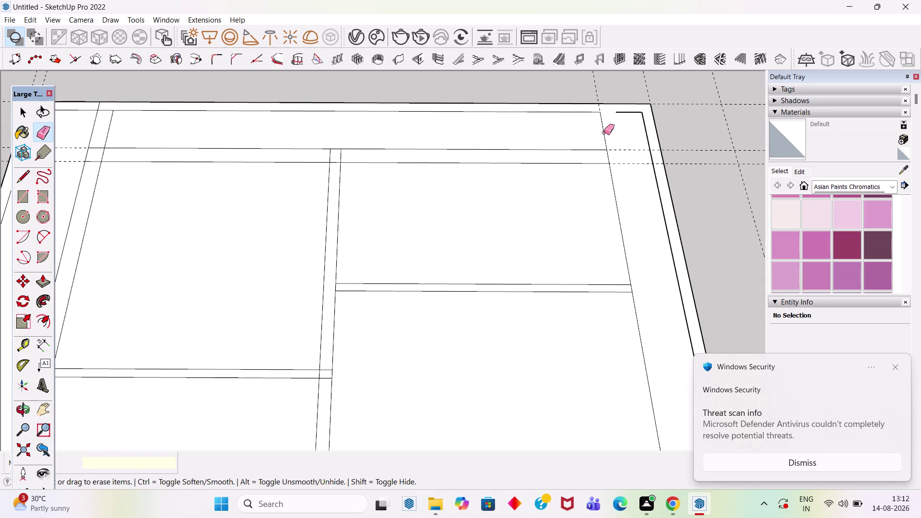
key(ctrl+z)
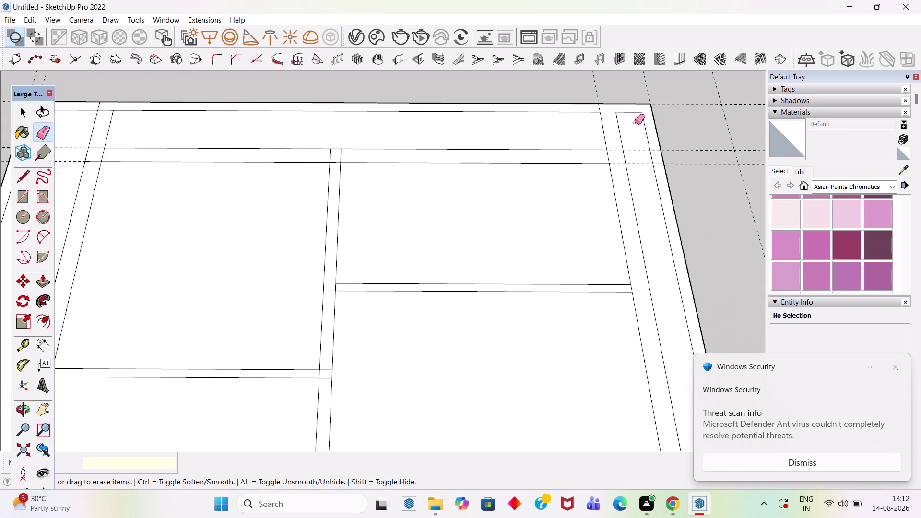
scroll(up, 3)
key(l)
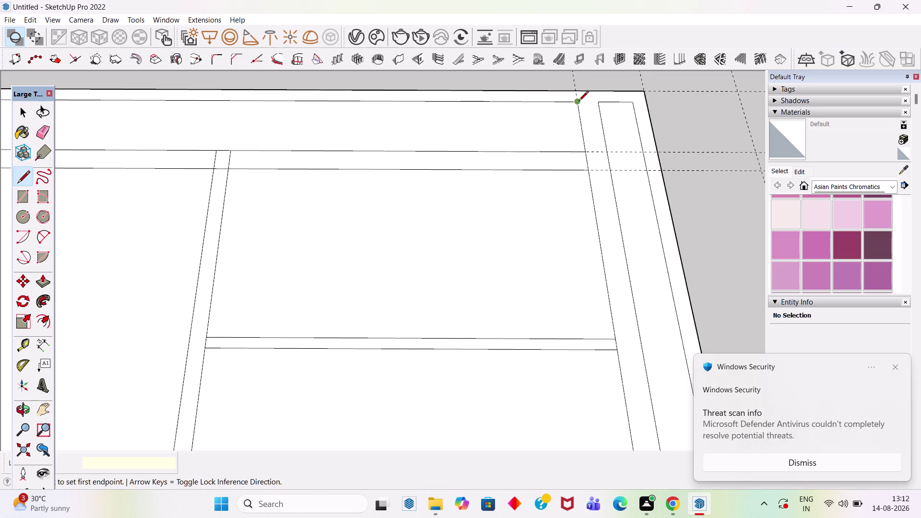
click(578, 100)
click(597, 104)
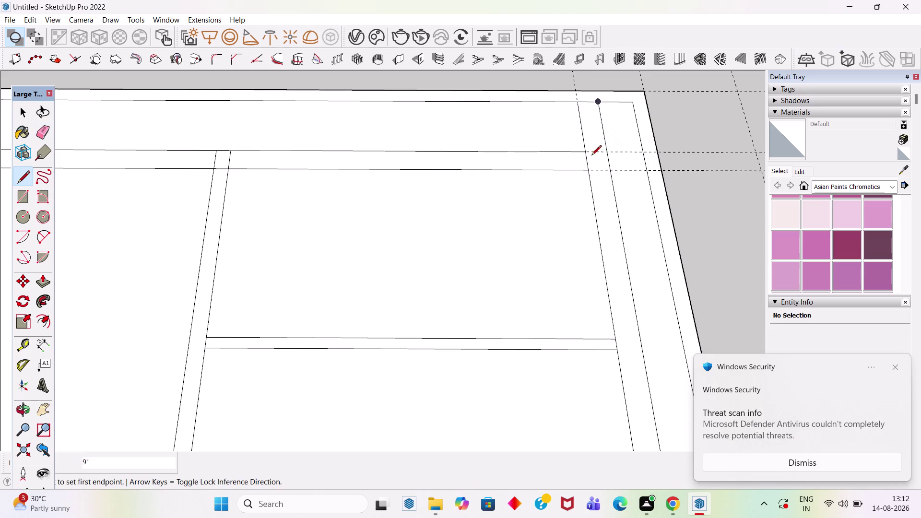
Draw a rectangle at the right strip corner and erase two leftover edges there.
key(r)
click(586, 152)
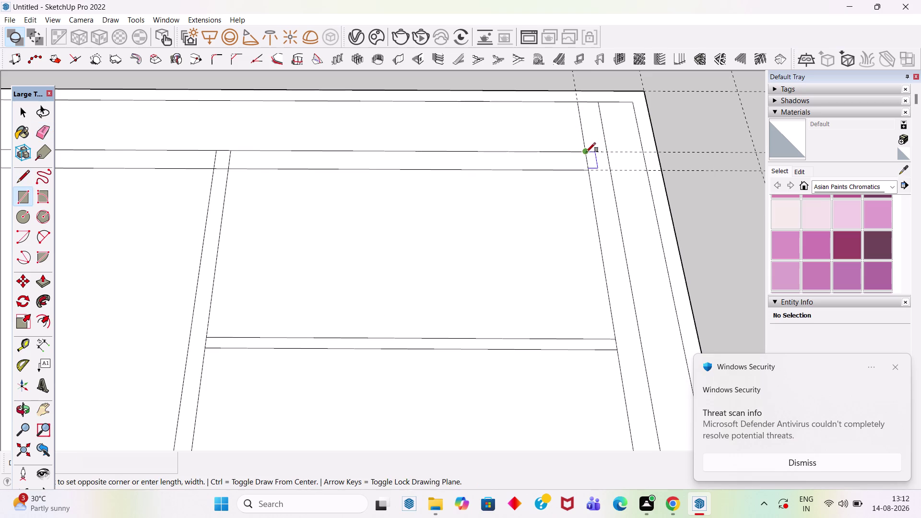
click(608, 172)
key(space)
key(e)
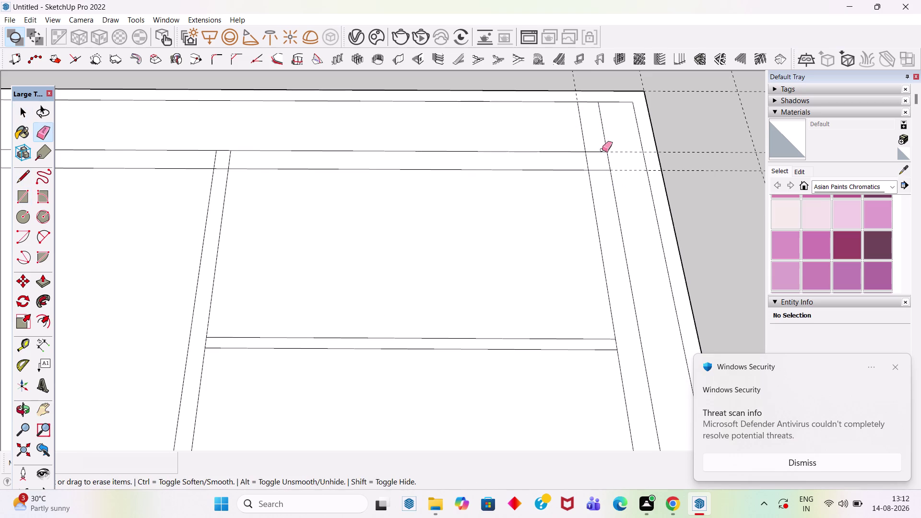
click(603, 132)
click(583, 135)
scroll(down, 3)
scroll(down, 3)
scroll(up, 3)
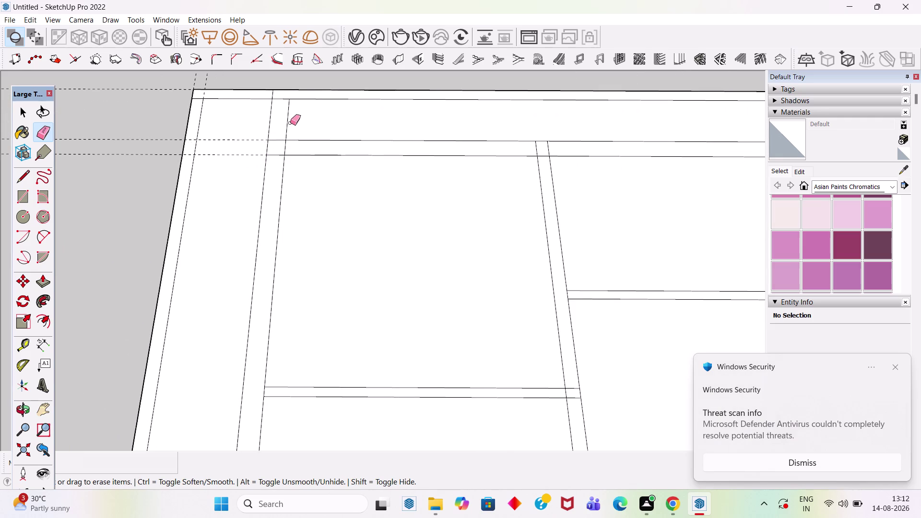
Erase three leftover edges at the top-left wall corner.
click(287, 122)
click(267, 120)
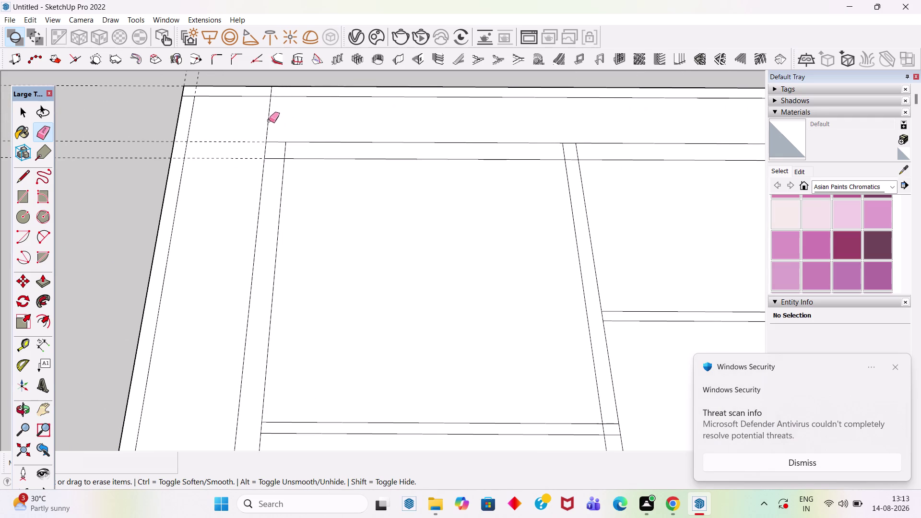
click(267, 124)
scroll(down, 3)
scroll(up, 3)
scroll(down, 3)
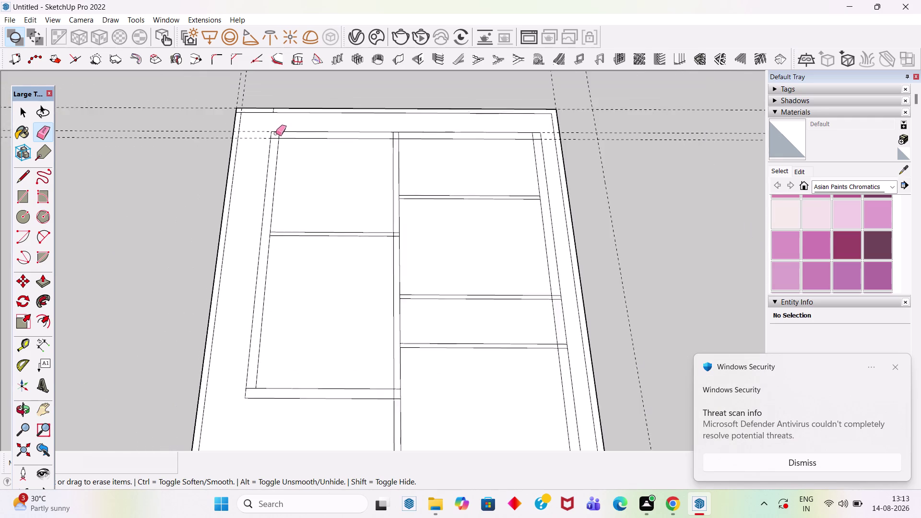
scroll(up, 3)
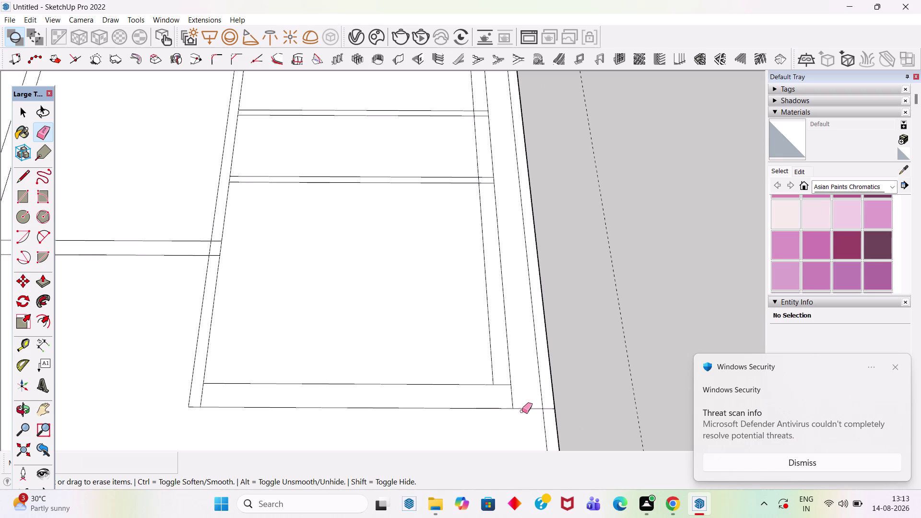
Erase the leftover edge at the lower-right corner, then return to Select.
click(526, 409)
scroll(down, 3)
scroll(down, 3)
scroll(down, 3)
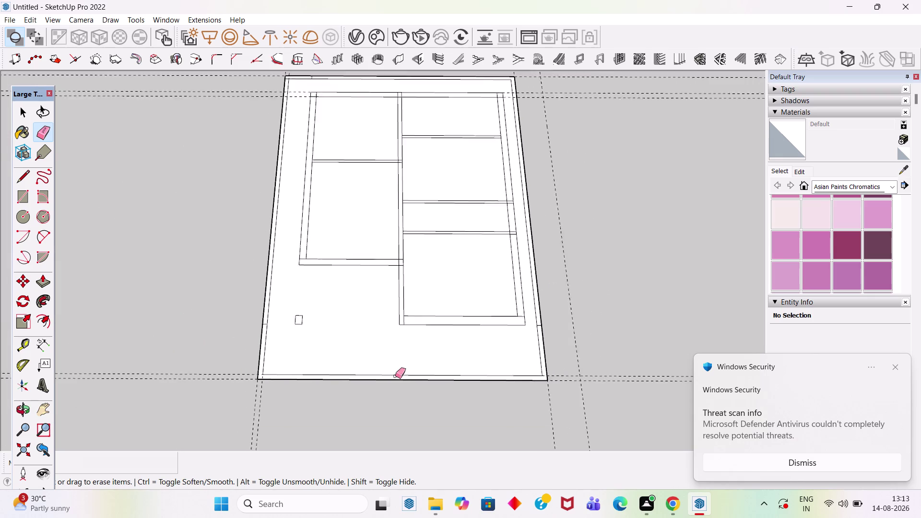
scroll(down, 3)
scroll(up, 3)
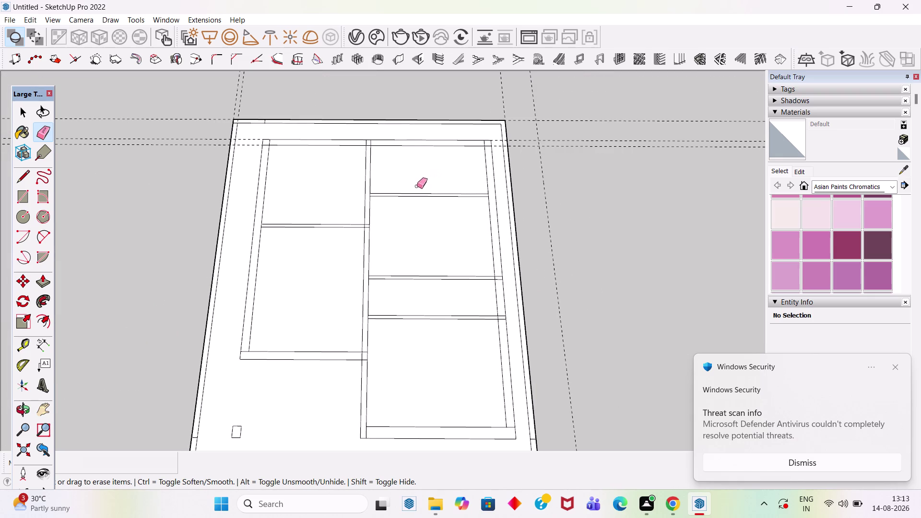
scroll(up, 3)
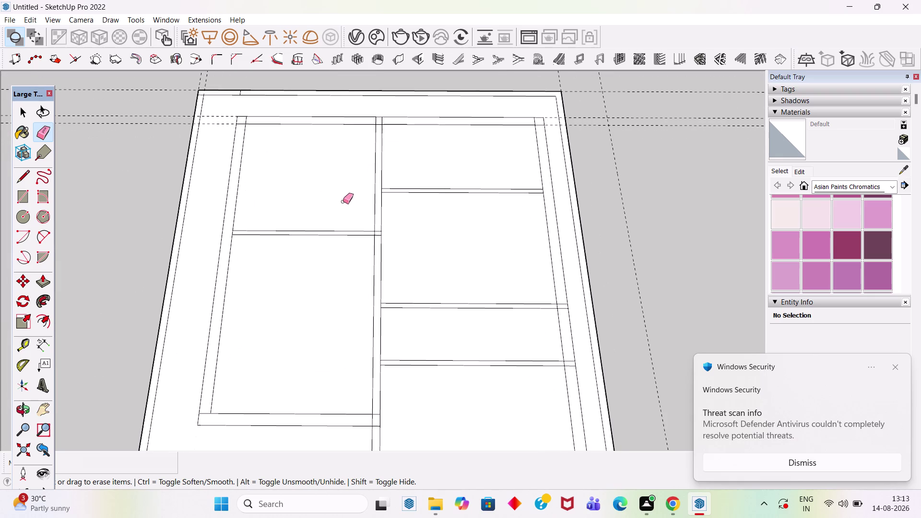
scroll(down, 3)
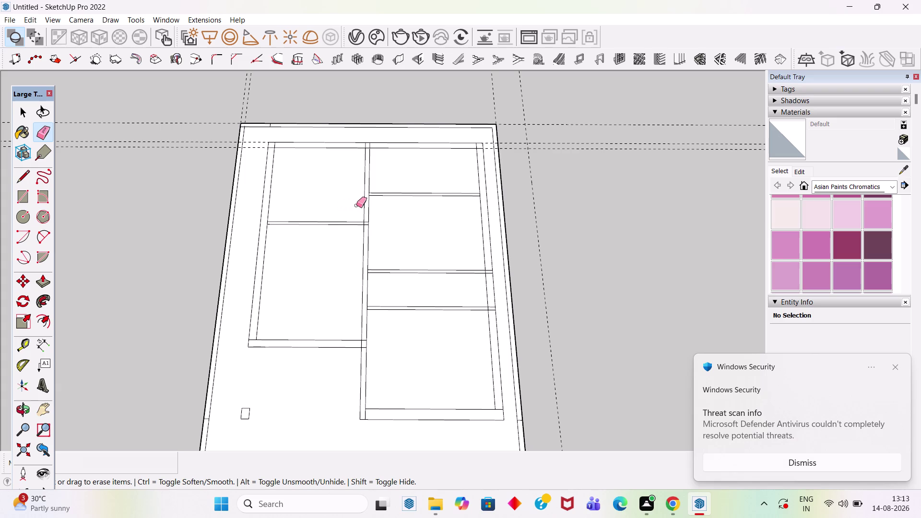
key(space)
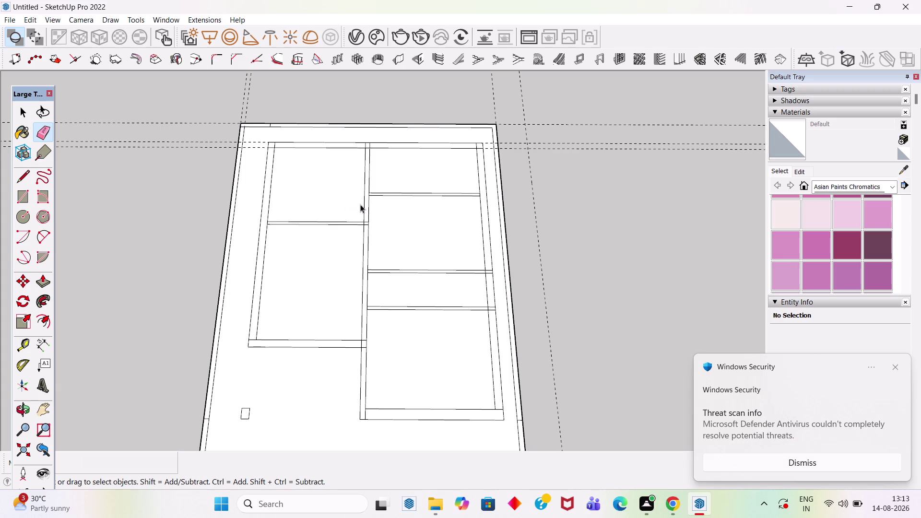
Zoom out to show the entire floor plan, with its joined outer walls and partitions.
scroll(down, 3)
key(space)
key(space)
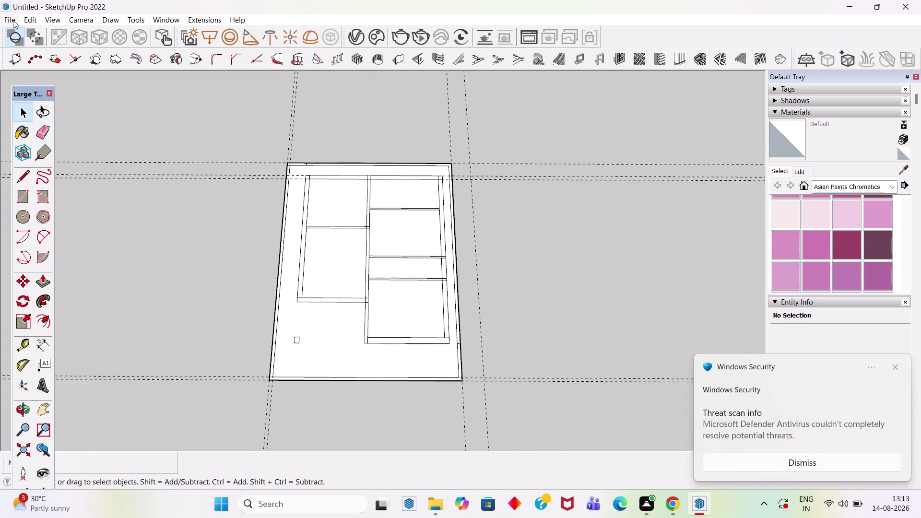
click(36, 22)
click(63, 125)
scroll(up, 3)
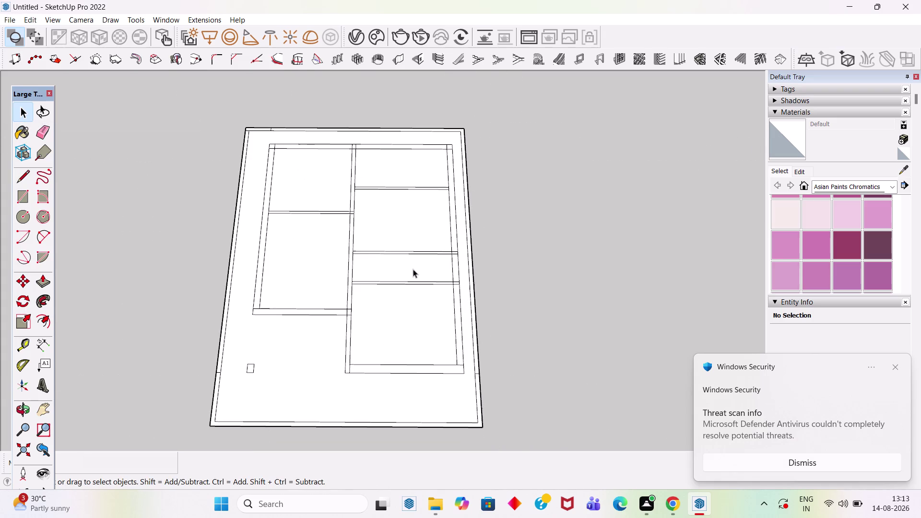
scroll(up, 3)
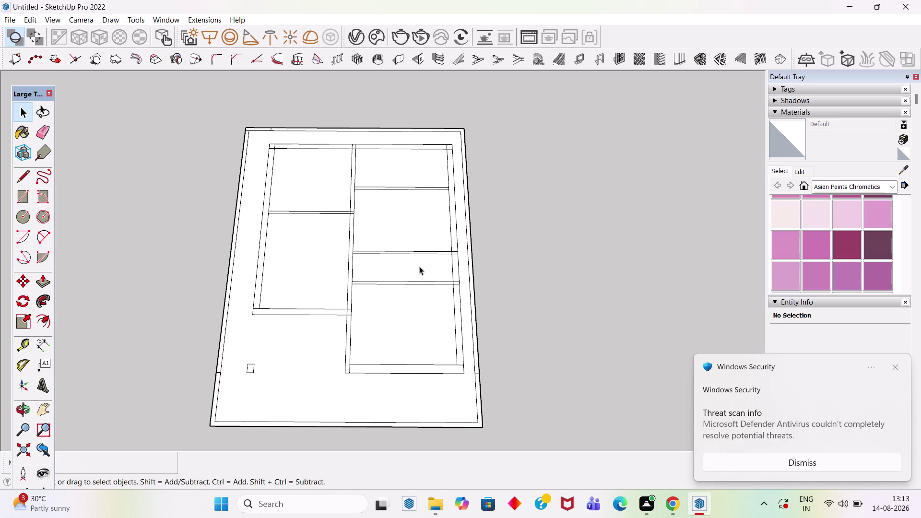